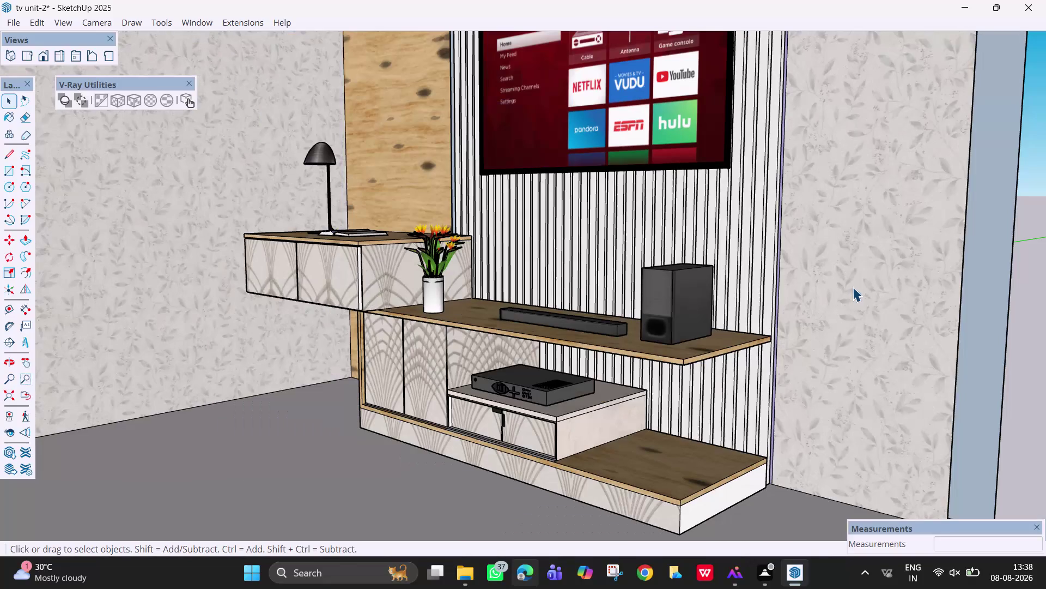
Zoom, orbit and pan the view to frame the room model.
scroll(down, 3)
scroll(down, 3)
scroll(down, 3)
scroll(down, 3)
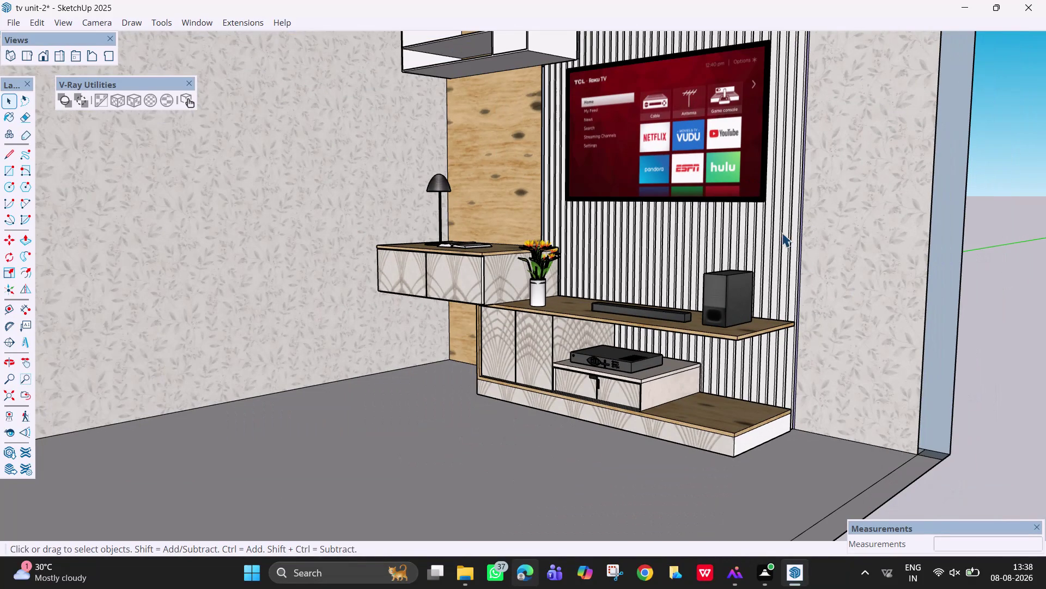
scroll(down, 3)
scroll(down, 3)
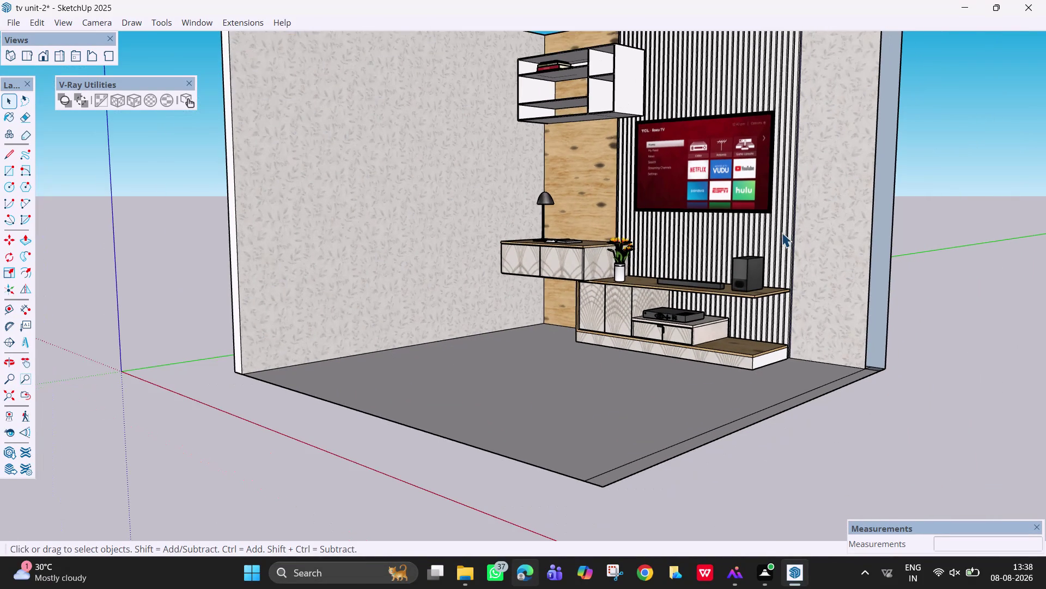
middle_drag(816, 257, 851, 286)
middle_drag(851, 285, 853, 289)
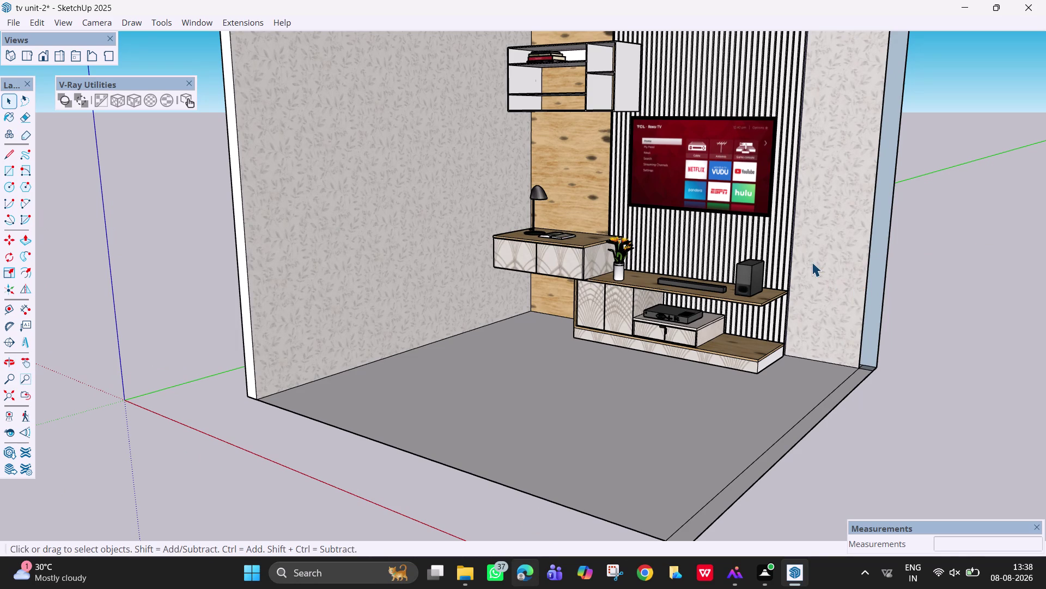
scroll(down, 3)
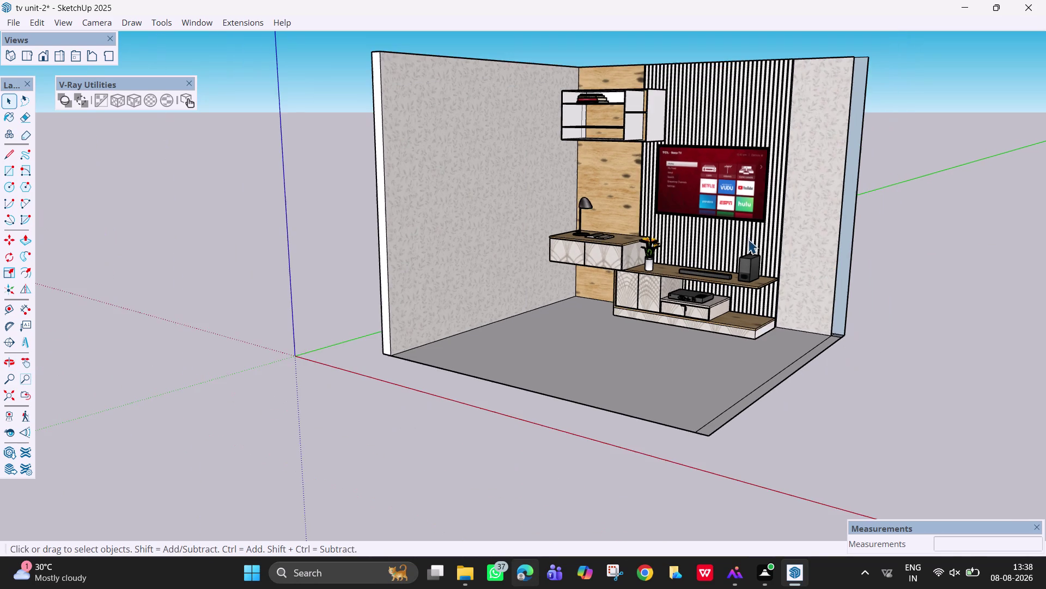
scroll(down, 3)
middle_drag(748, 238, 781, 242)
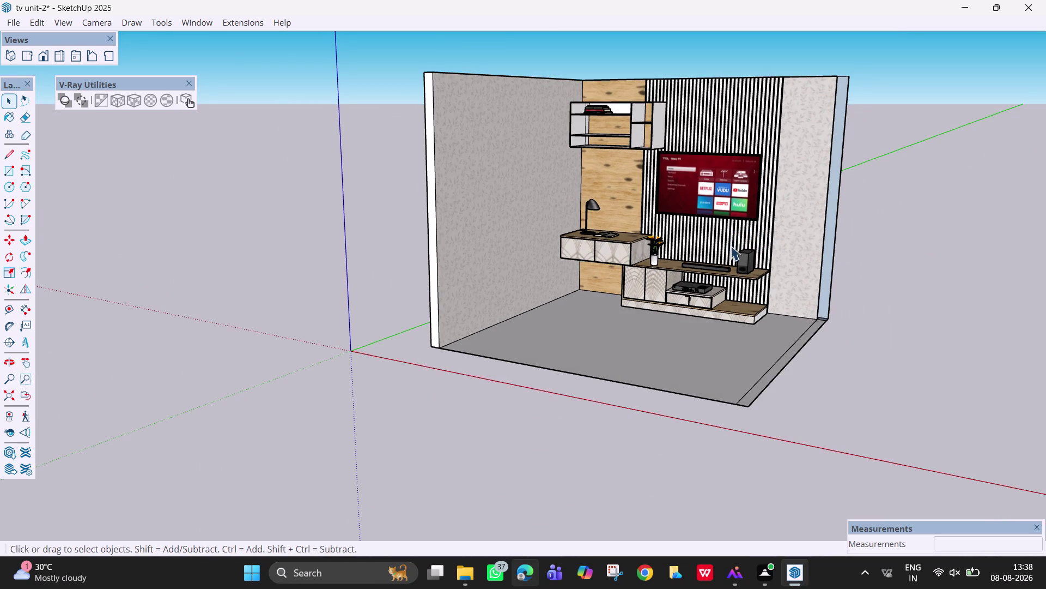
scroll(up, 3)
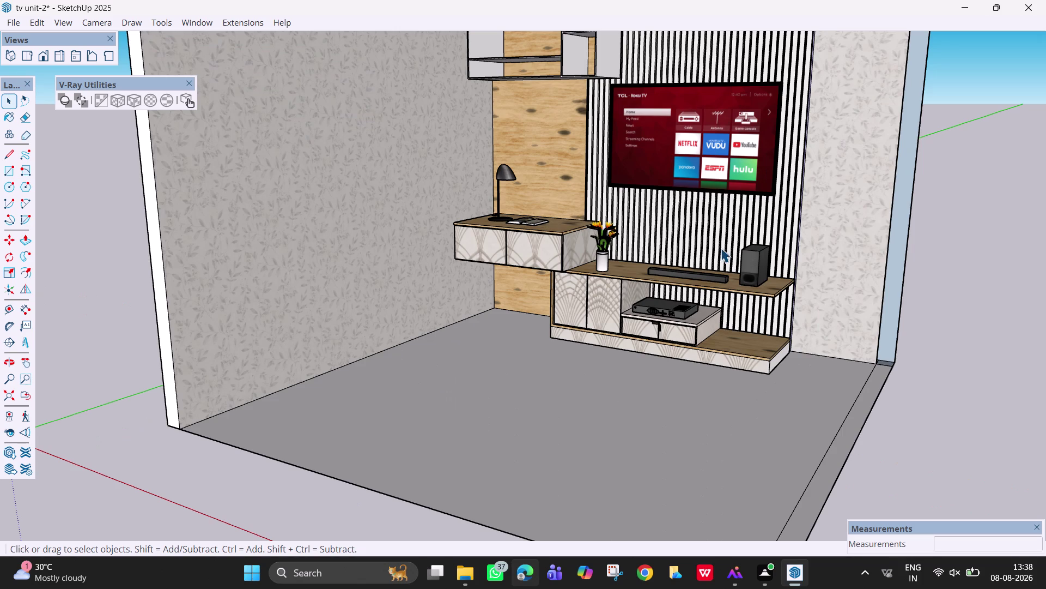
middle_drag(721, 247, 743, 252)
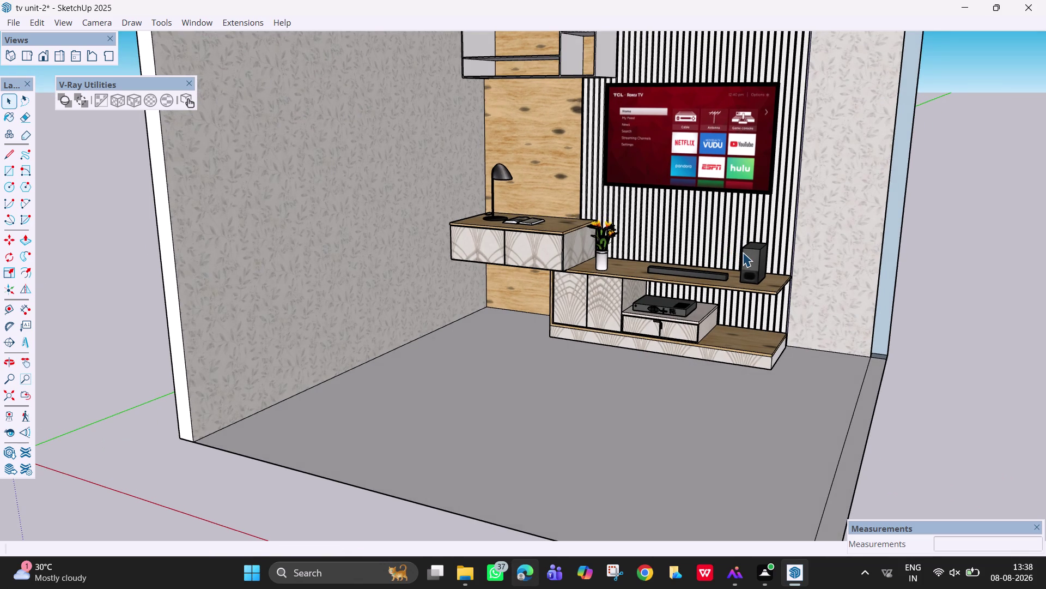
scroll(down, 3)
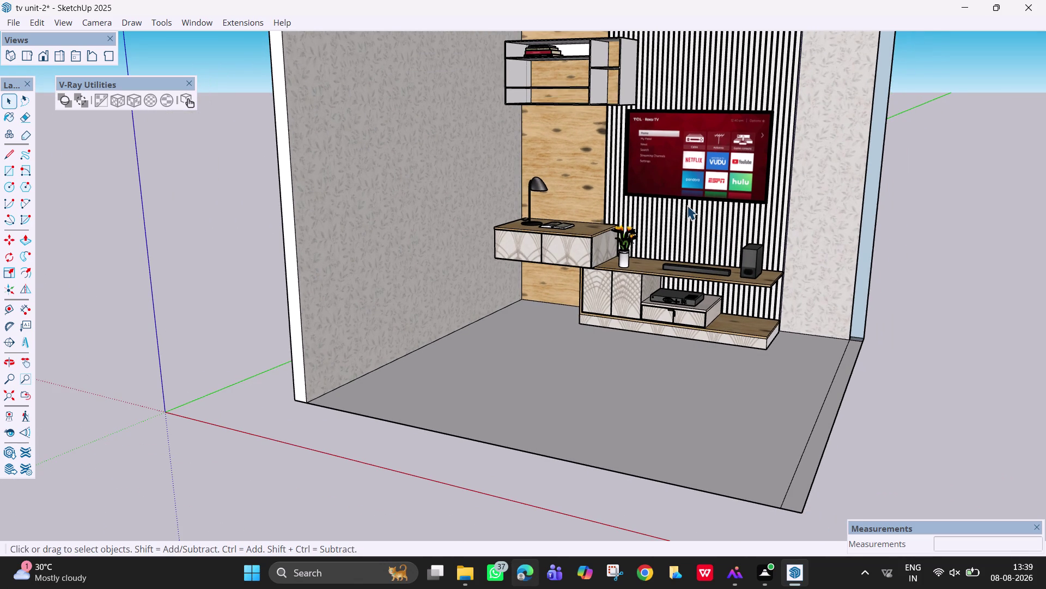
middle_drag(687, 205, 725, 223)
key(h)
drag(719, 222, 727, 273)
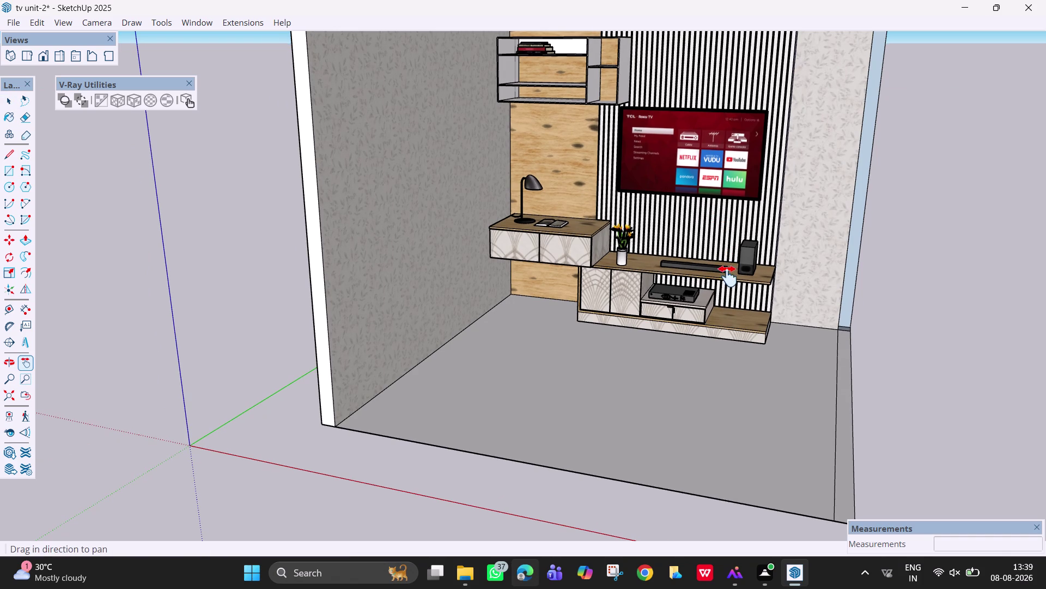
drag(727, 273, 730, 297)
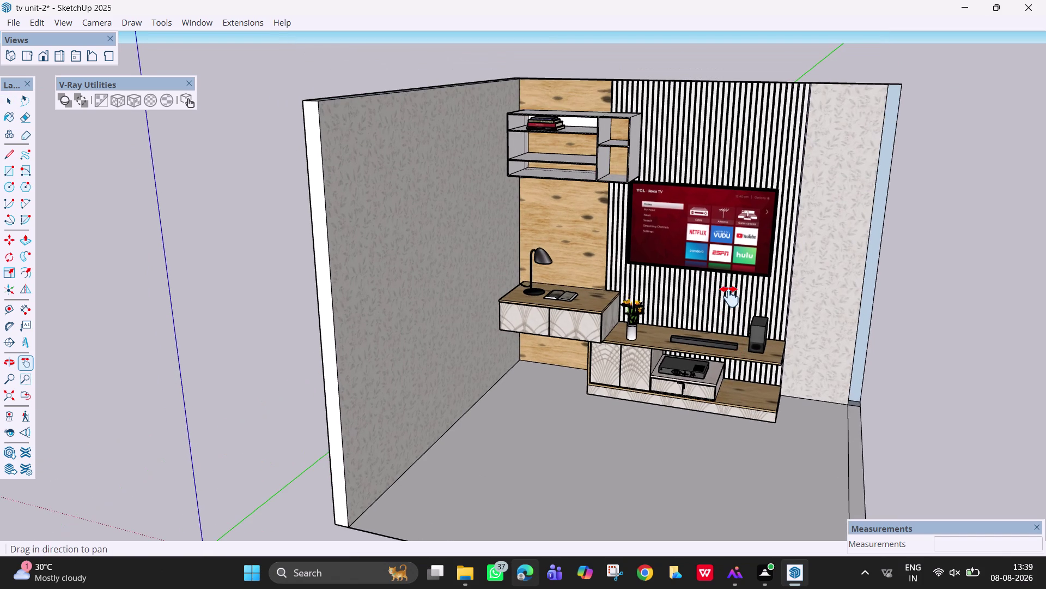
key(space)
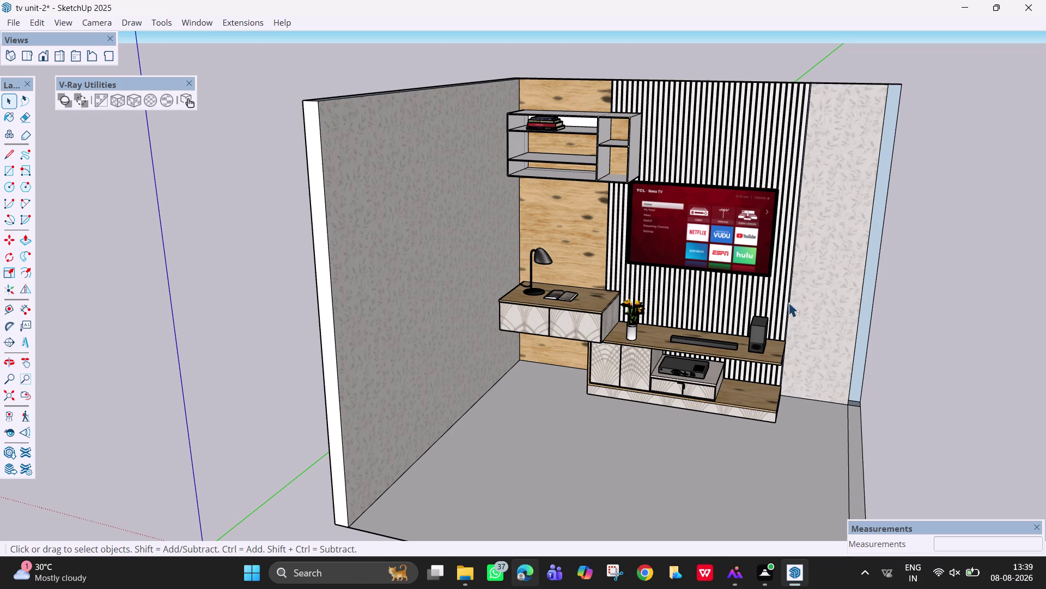
Save the TV unit room model with Ctrl+S.
key(ctrl+s)
click(461, 374)
scroll(down, 3)
scroll(down, 3)
scroll(down, 3)
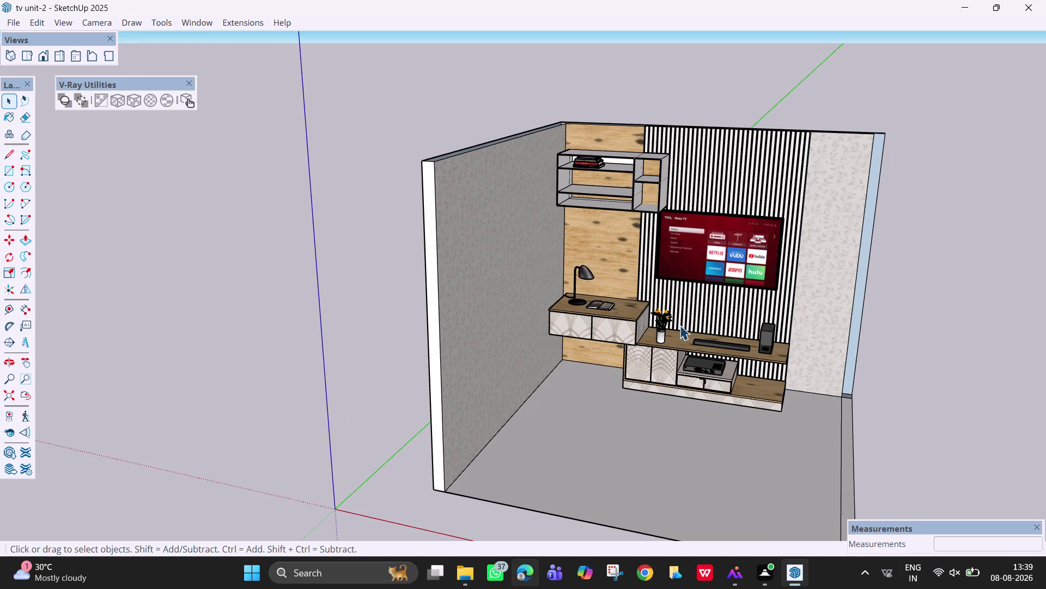
Orbit the room past the back wall to face the left wall.
middle_drag(774, 333, 787, 283)
middle_drag(766, 308, 795, 298)
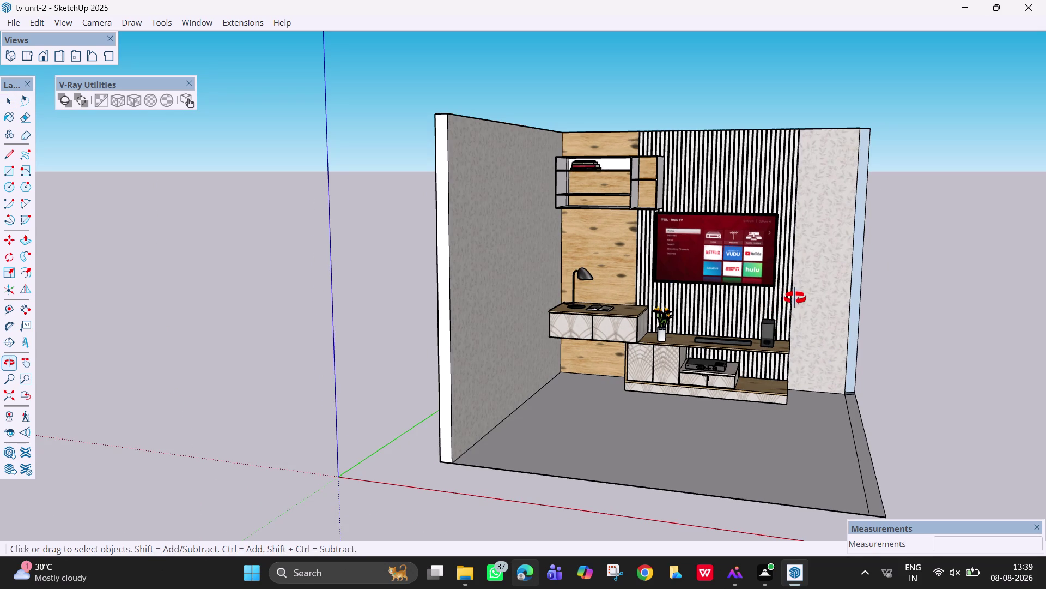
middle_drag(795, 298, 800, 298)
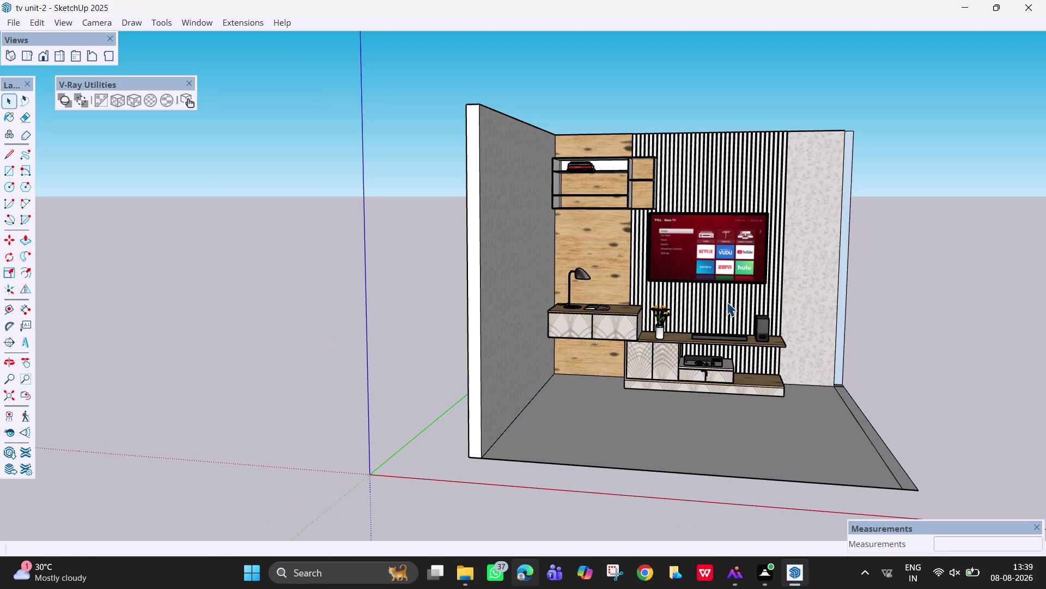
middle_drag(552, 294, 394, 297)
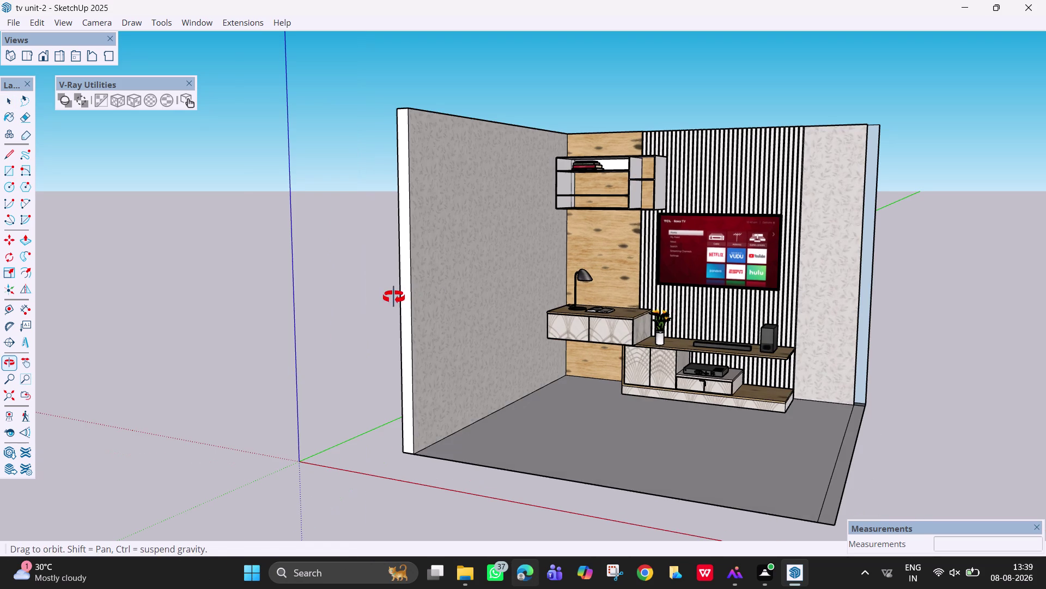
middle_drag(394, 297, 394, 297)
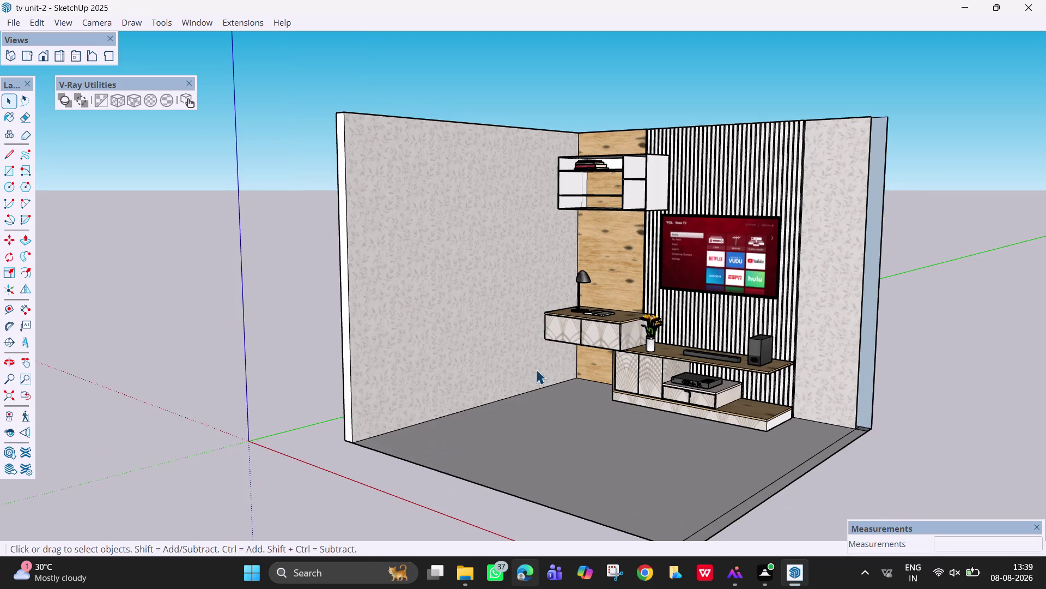
key(t)
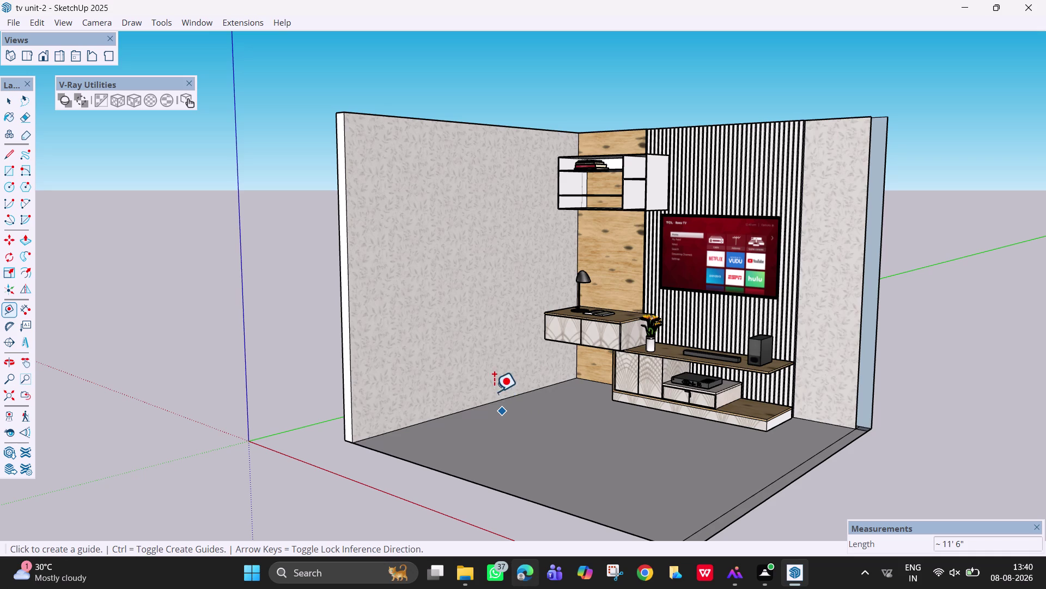
Place horizontal guides on the left wall at 3' above the floor and 5' higher.
click(504, 397)
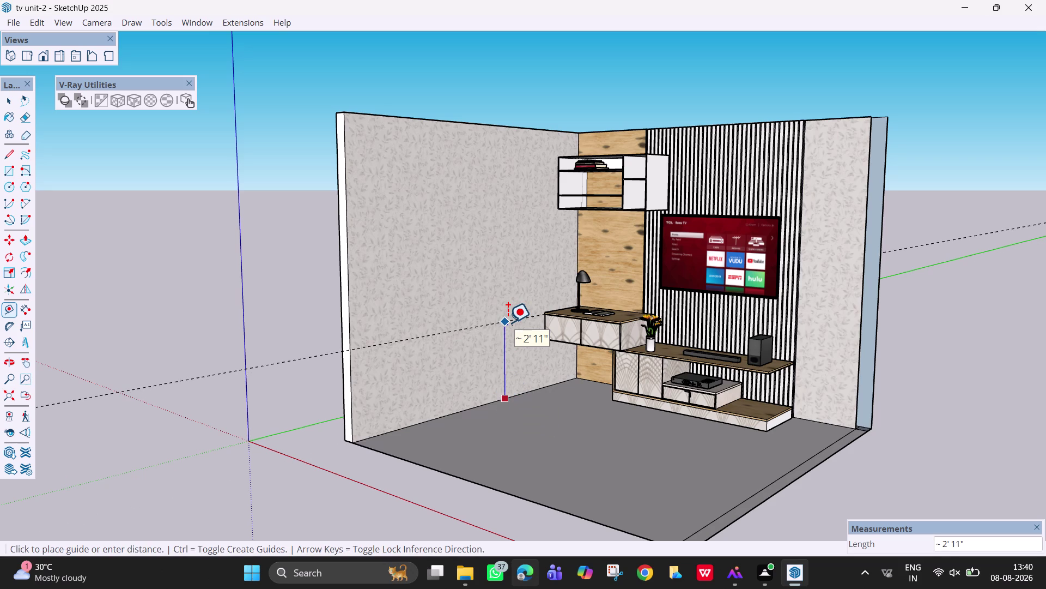
text(3')
key(Return)
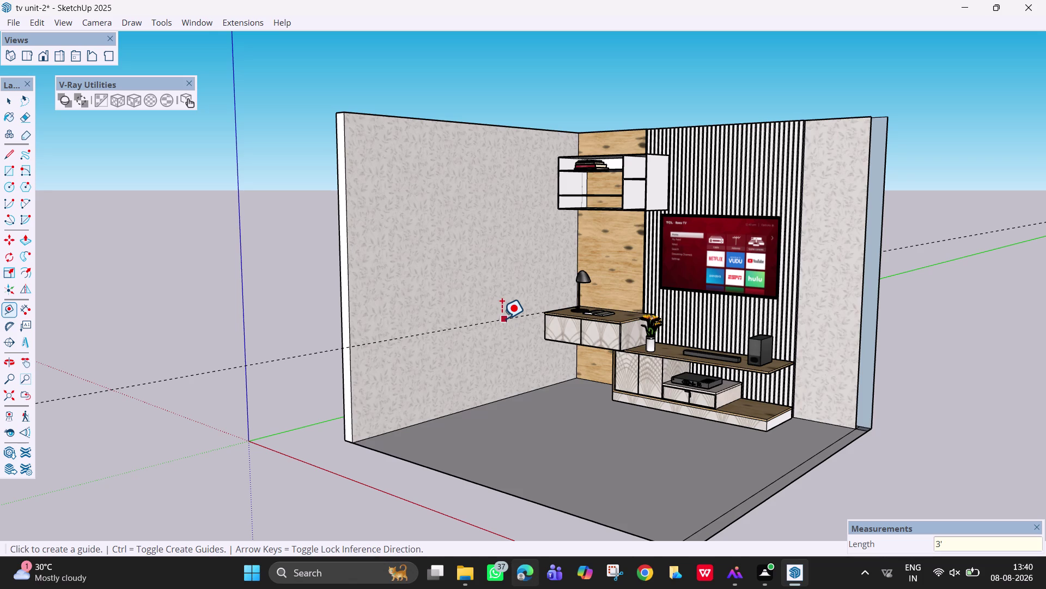
click(502, 319)
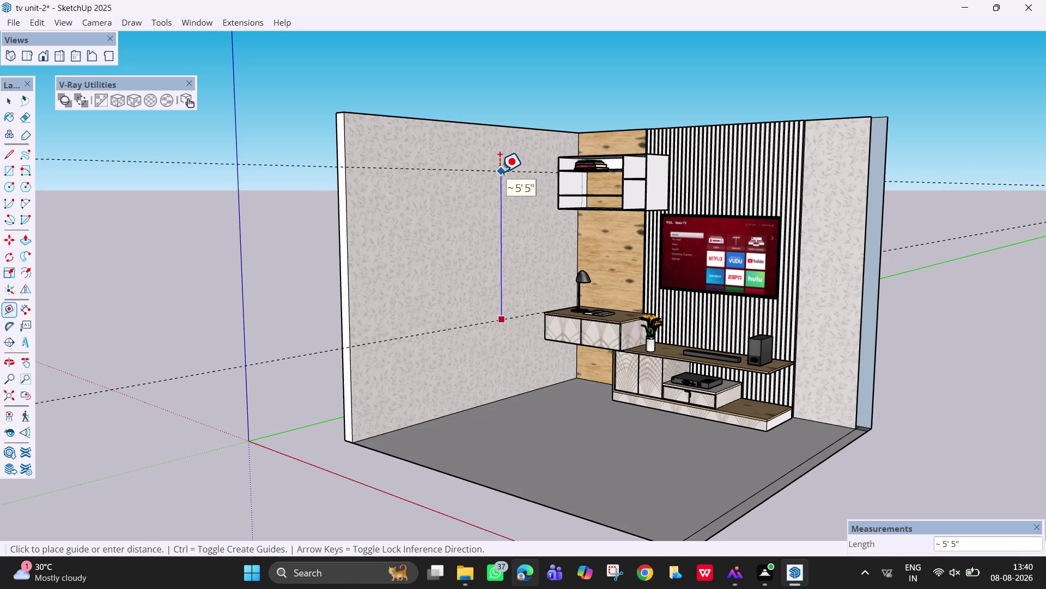
text(5')
key(Return)
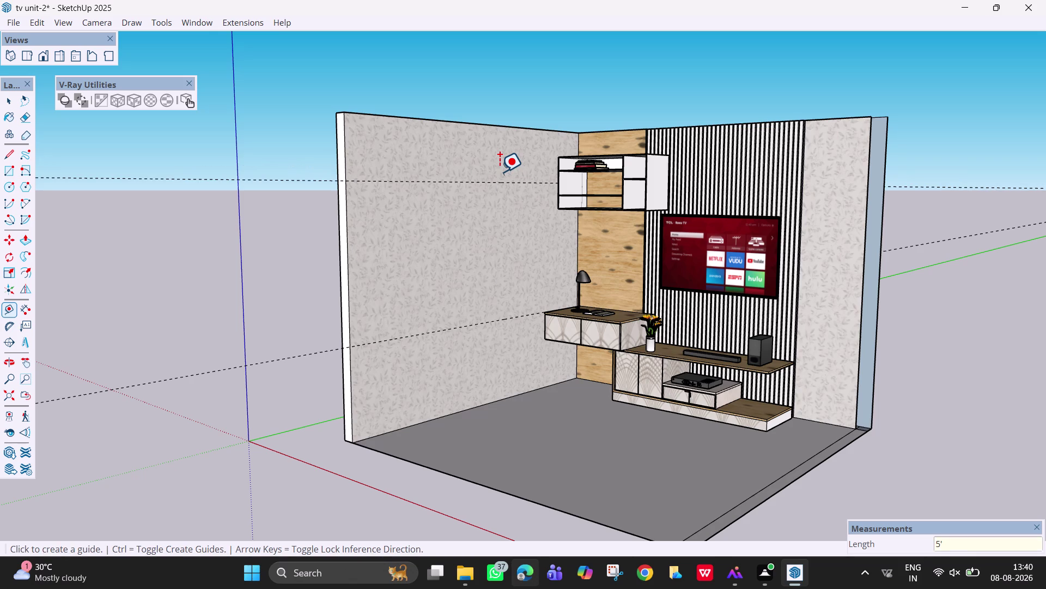
Place vertical guides 4' from the back wall and another 4' further.
click(576, 239)
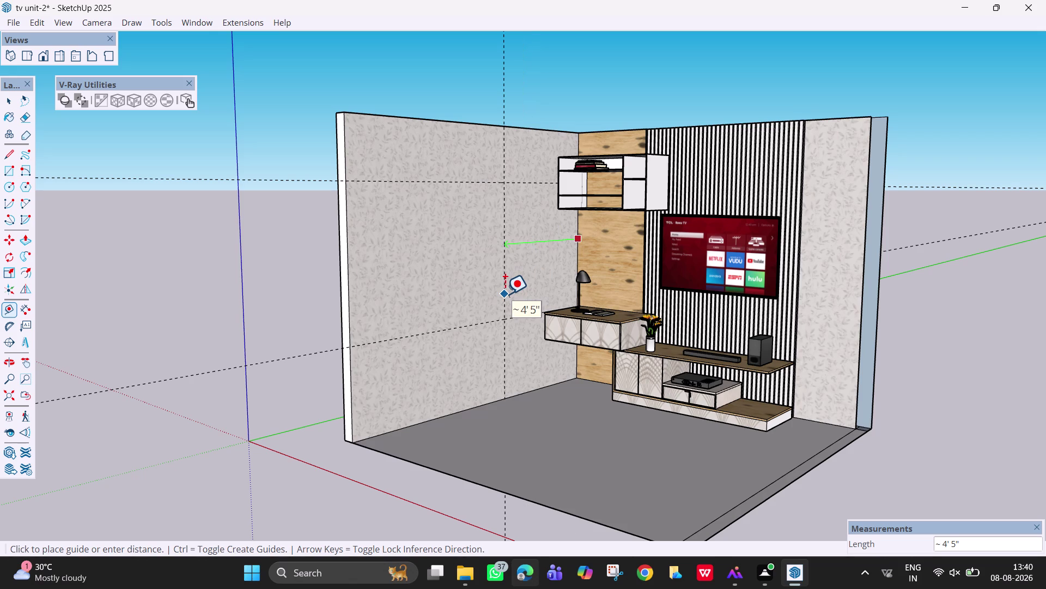
text(4')
key(Return)
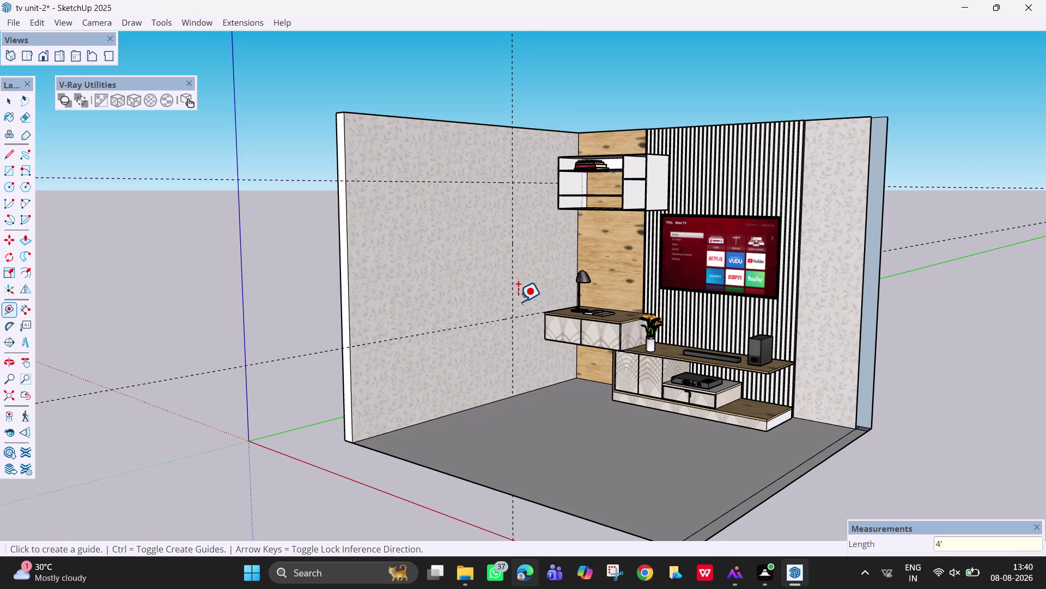
click(510, 296)
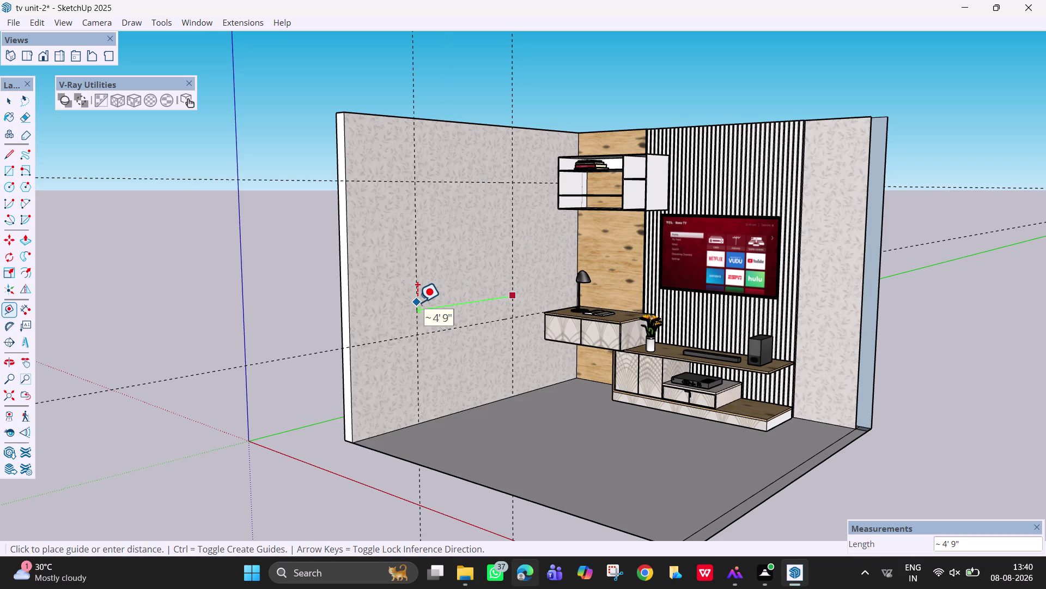
text(4')
key(Return)
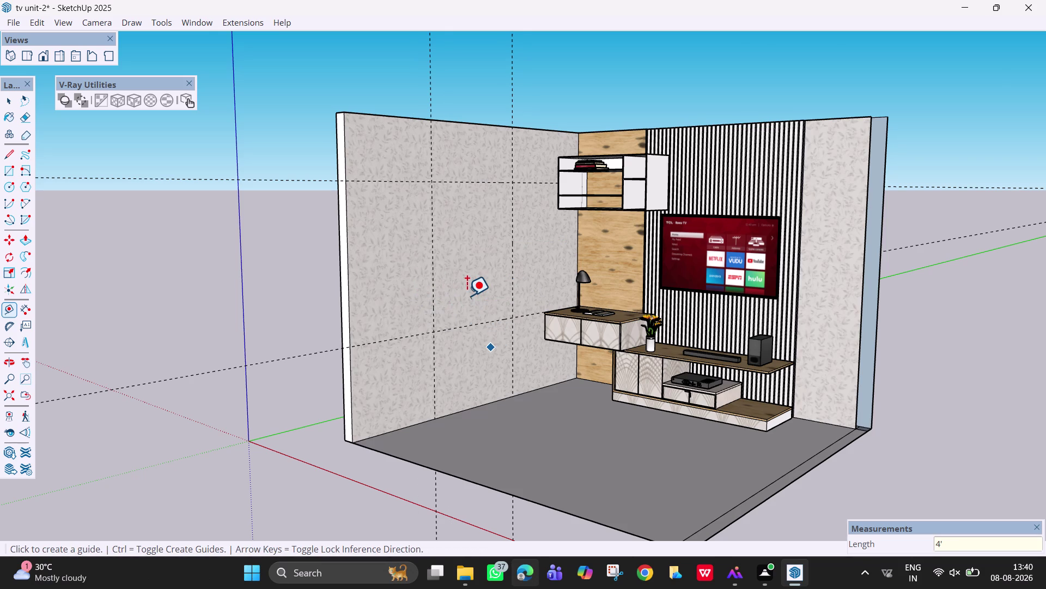
Orbit to face the left wall head-on and bring up the toolbars context menu.
scroll(up, 3)
middle_drag(467, 296, 520, 327)
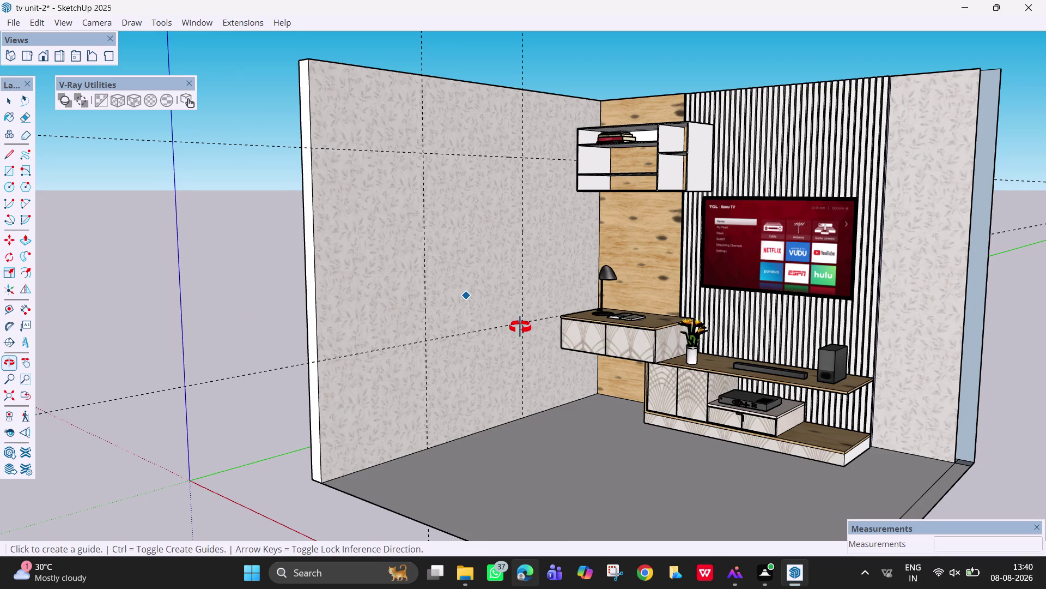
middle_drag(521, 327, 534, 335)
key(space)
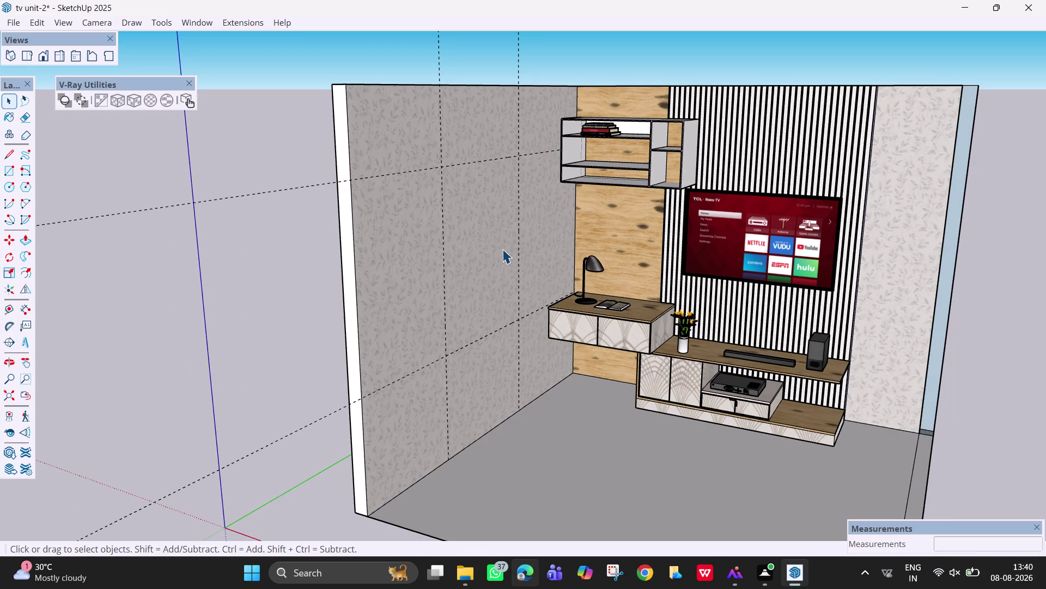
middle_drag(502, 248, 292, 225)
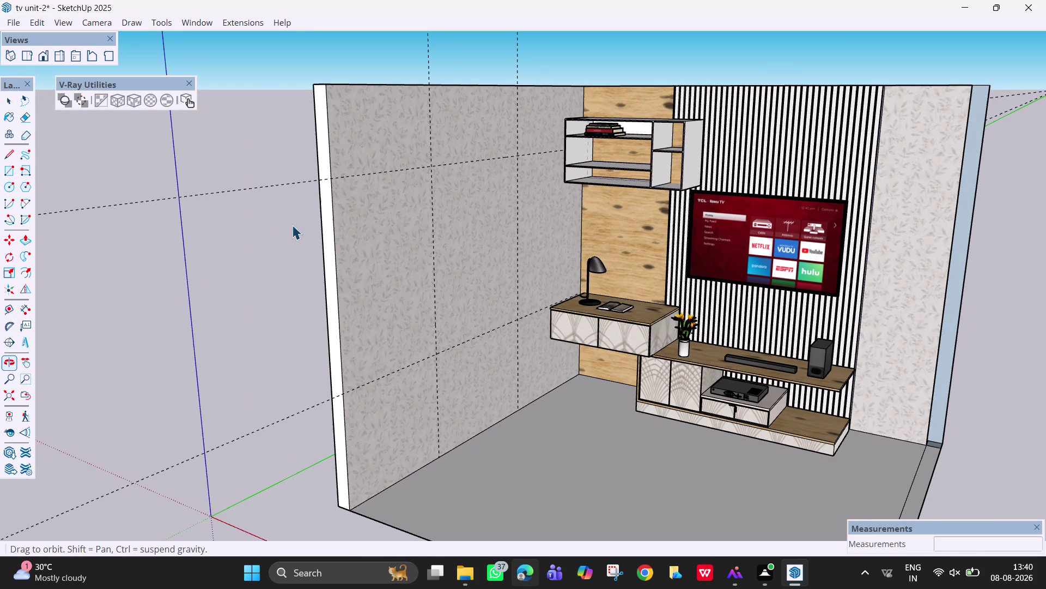
right_click(561, 21)
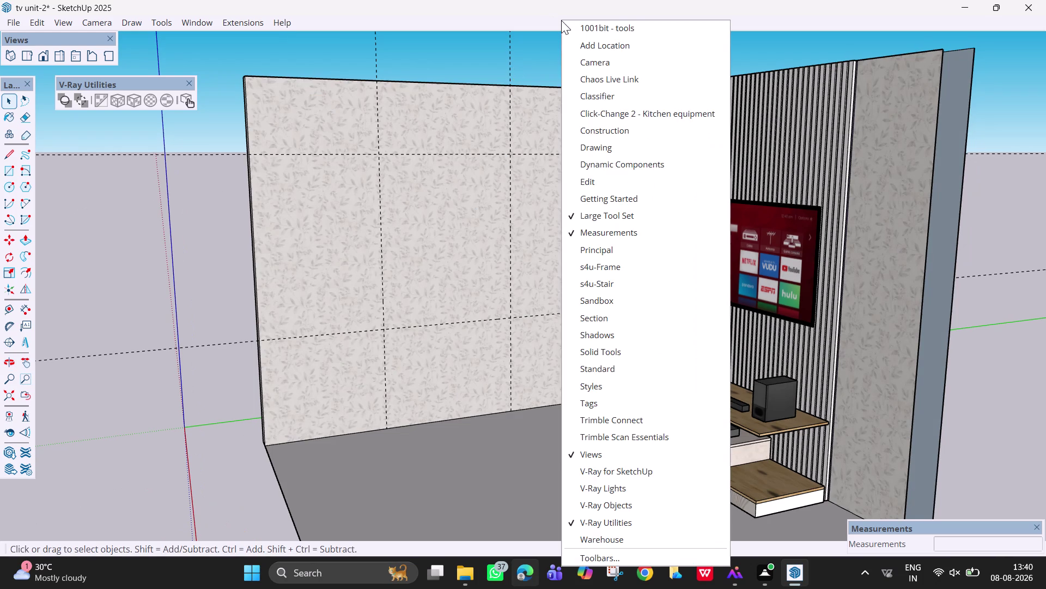
key(Escape)
key(r)
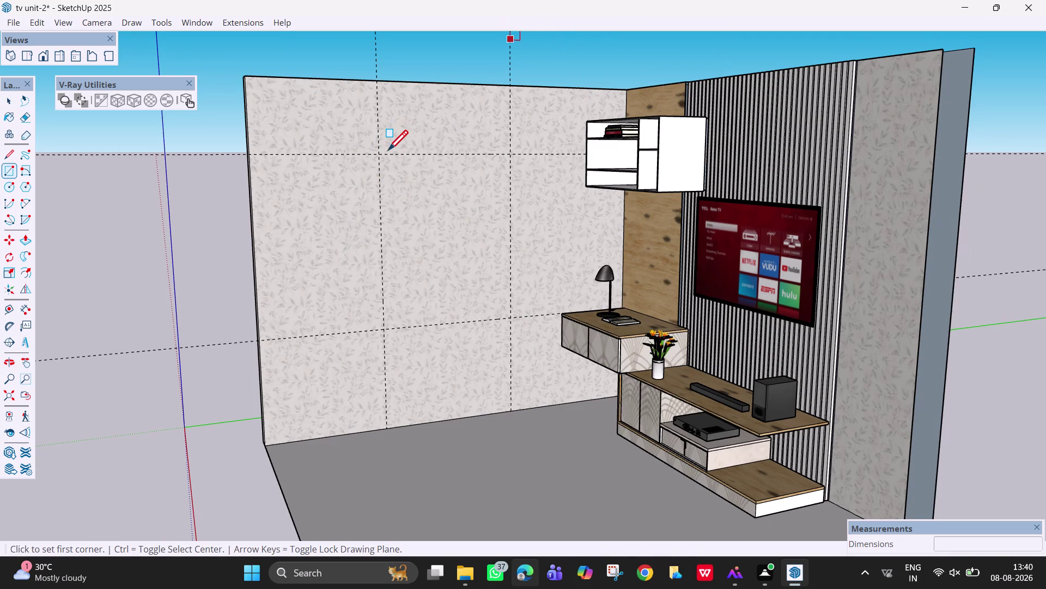
Draw the 4' by 5' opening rectangle between the guides and select the wall face.
scroll(up, 3)
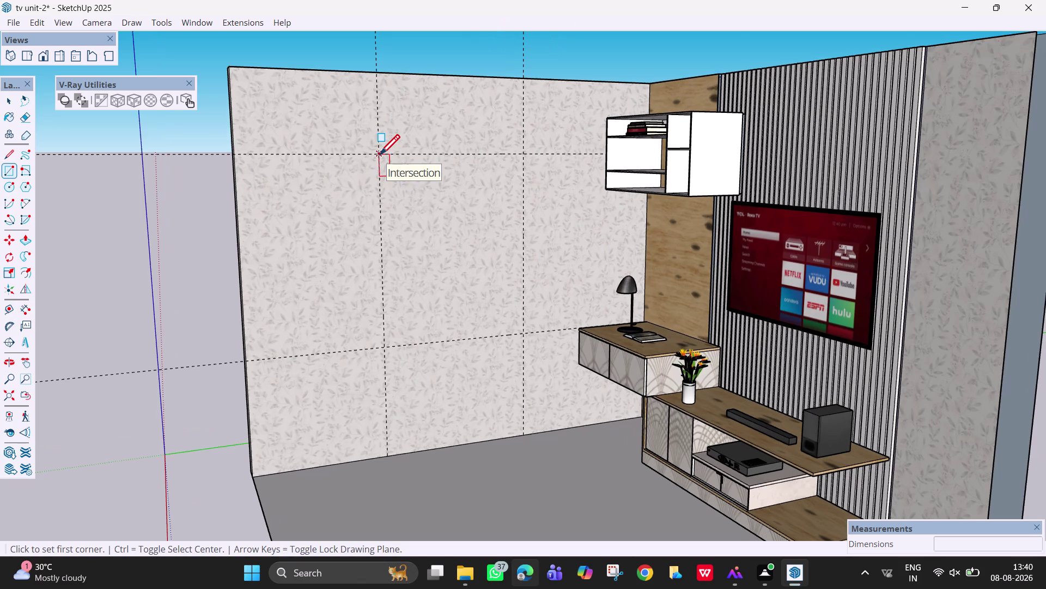
click(379, 157)
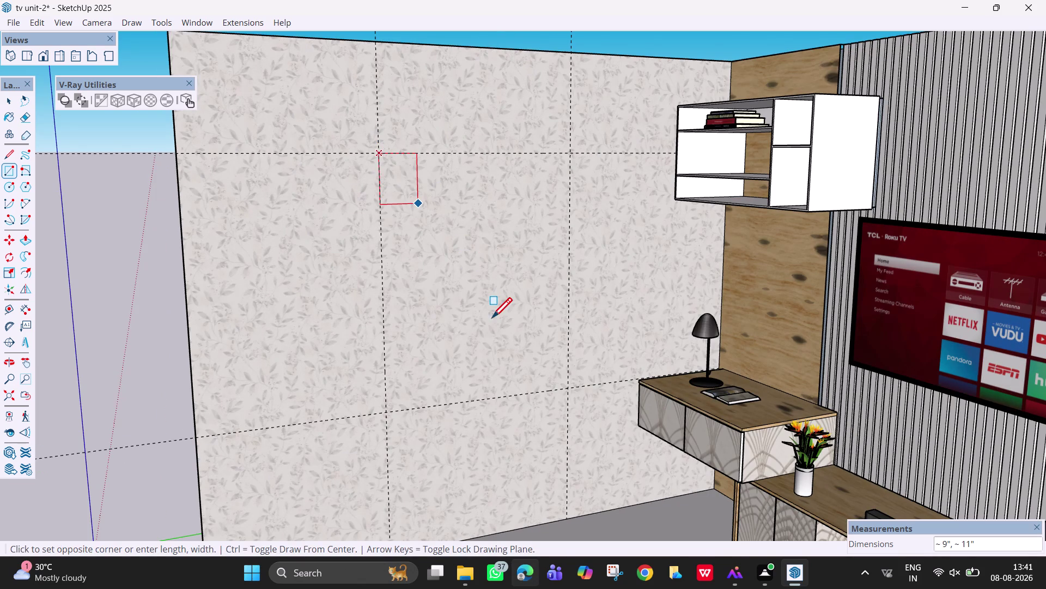
click(567, 391)
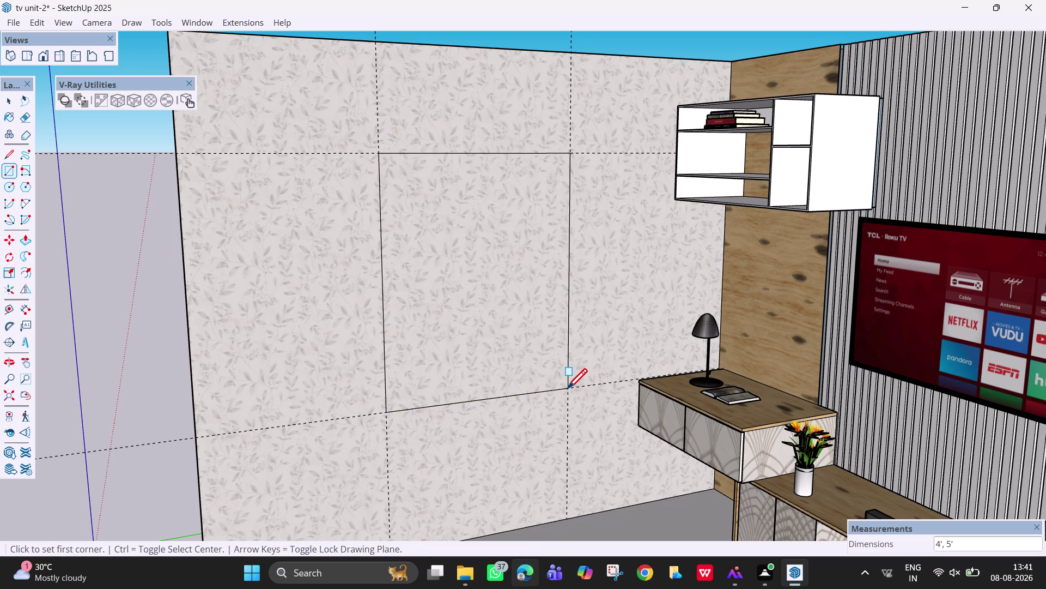
key(space)
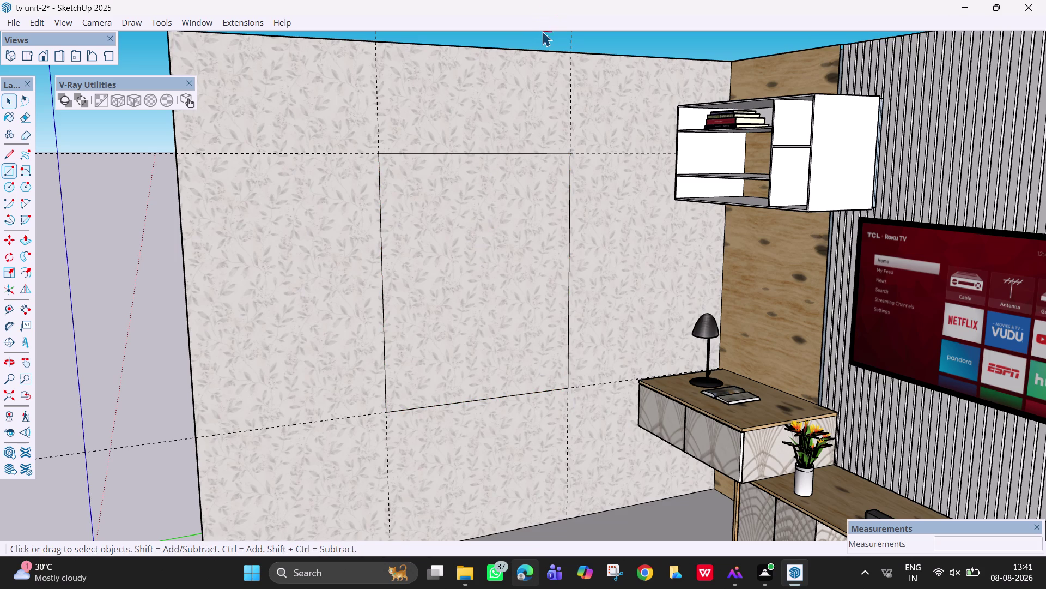
click(525, 115)
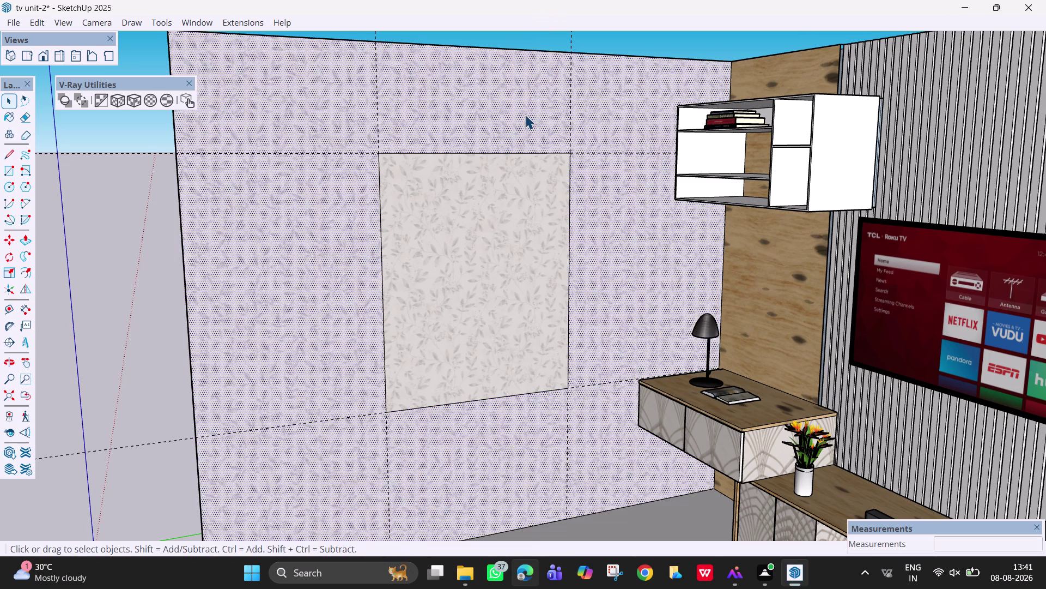
click(500, 213)
click(132, 97)
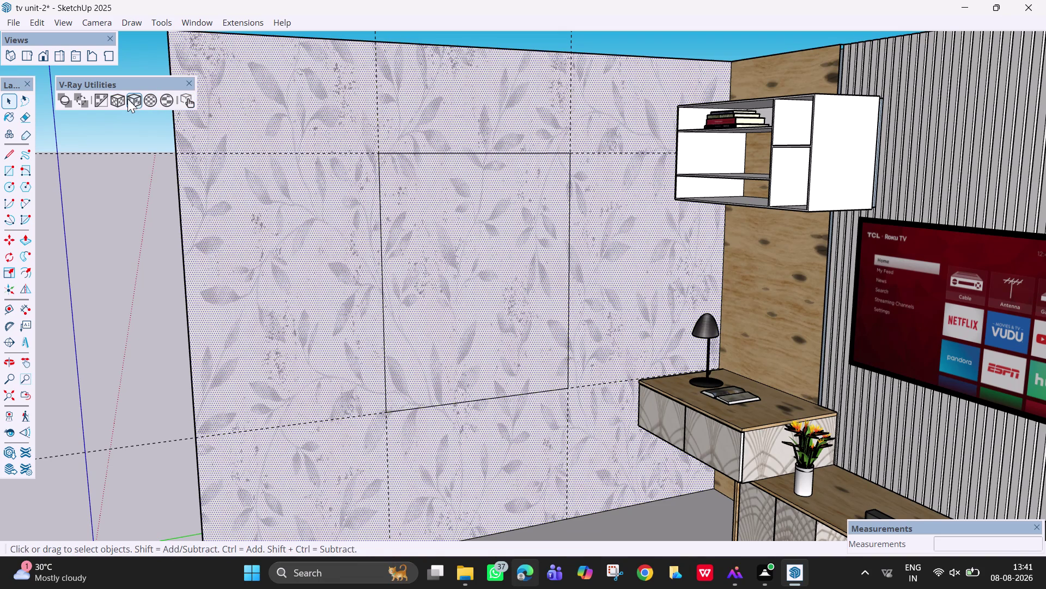
click(120, 100)
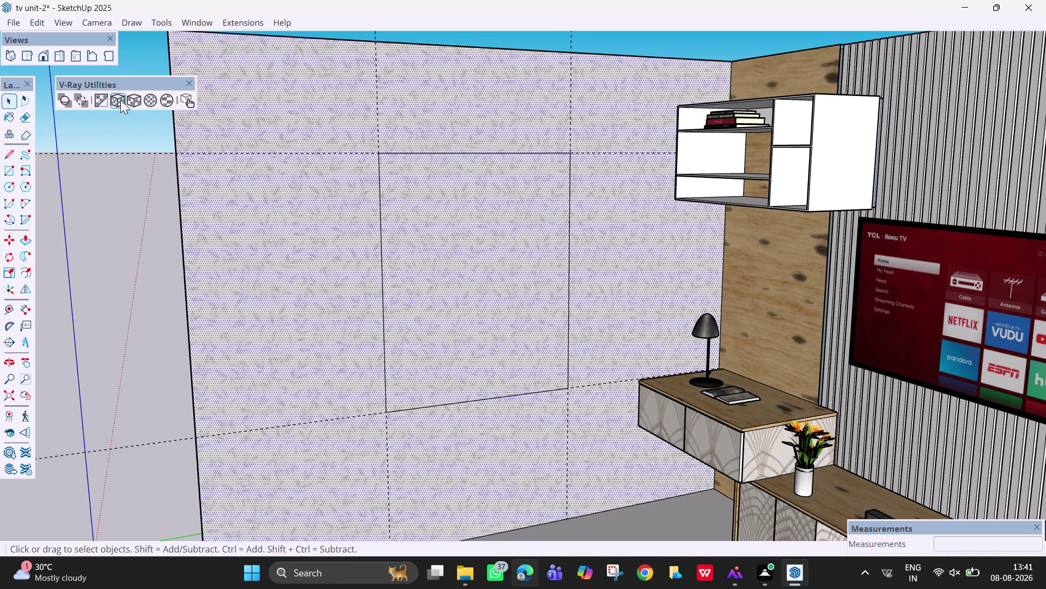
click(135, 107)
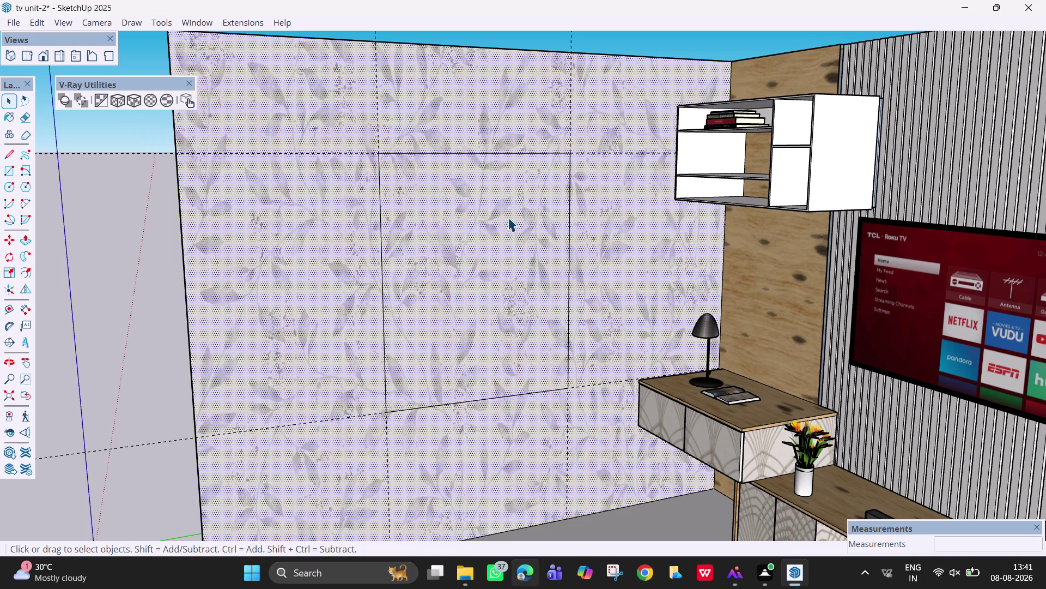
click(121, 95)
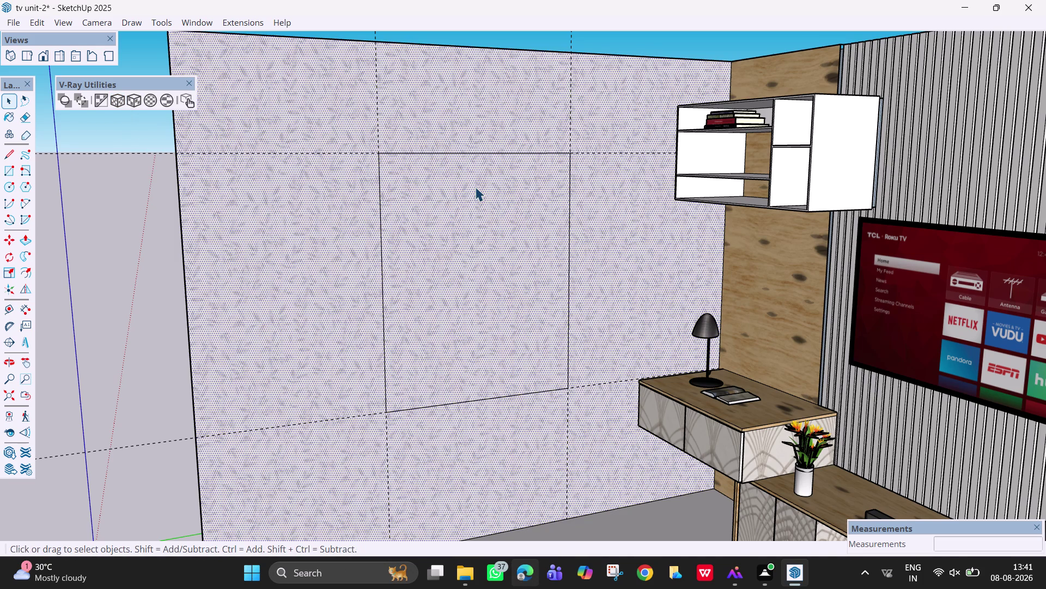
click(85, 309)
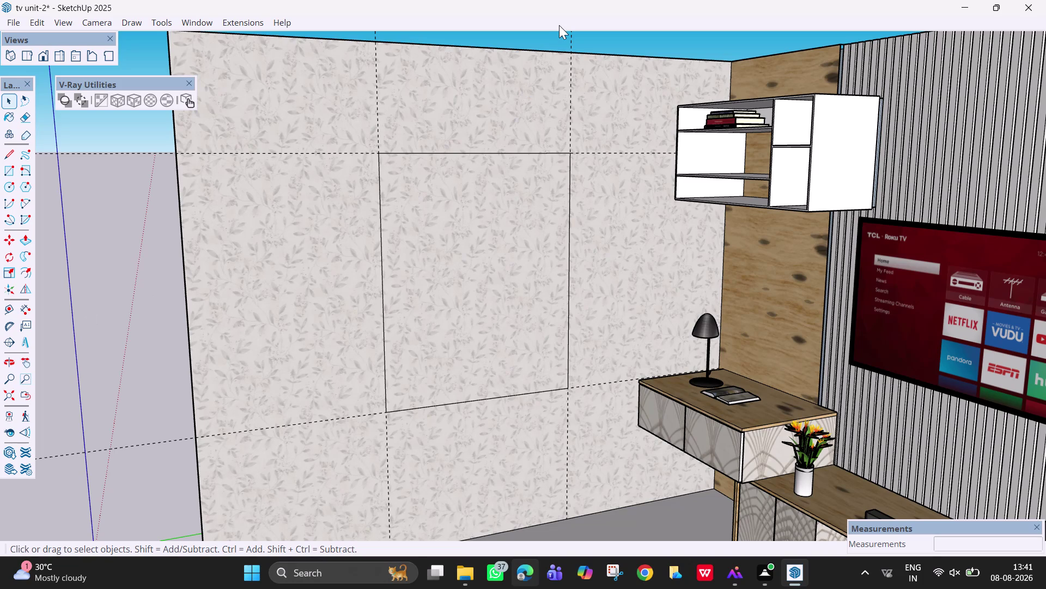
right_click(560, 22)
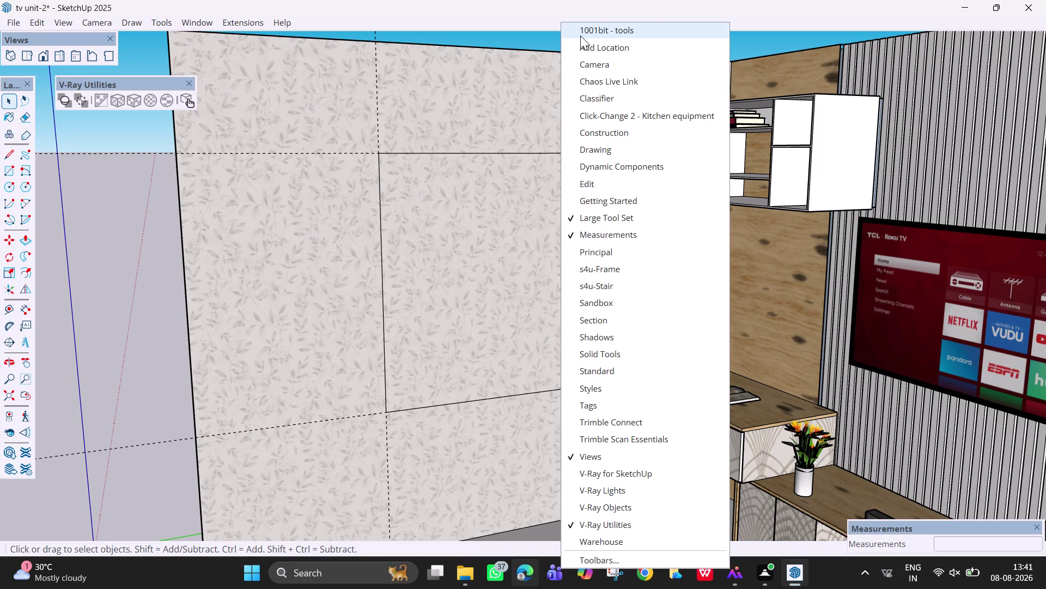
Turn on the 1001bit tools toolbar and launch its Create Opening tool.
click(581, 36)
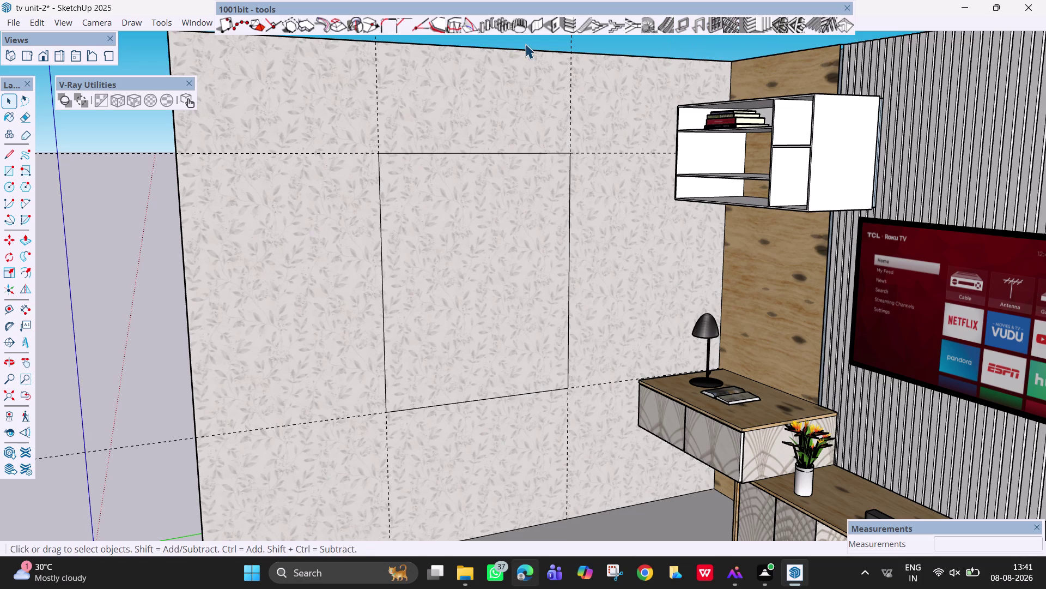
click(559, 23)
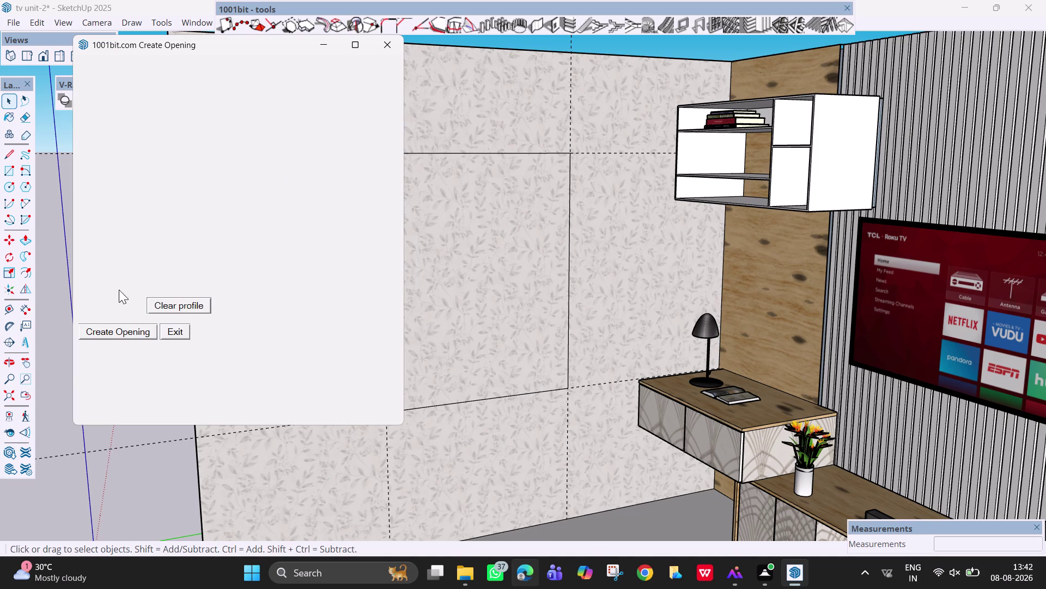
Reopen the Create Opening settings and set the opening width to 4'.
click(384, 48)
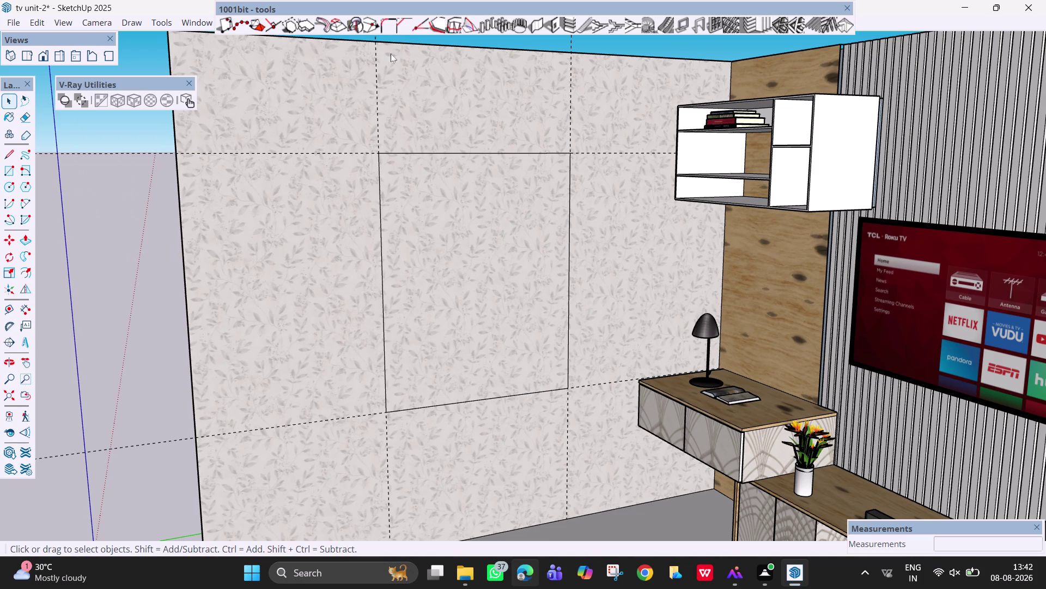
click(556, 23)
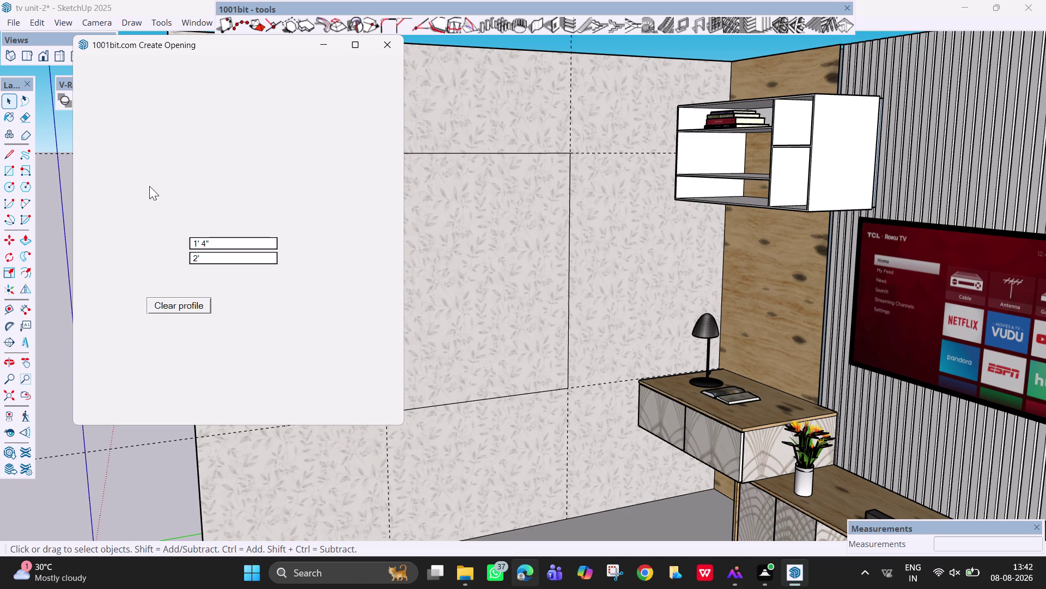
click(219, 243)
key(BackSpace)
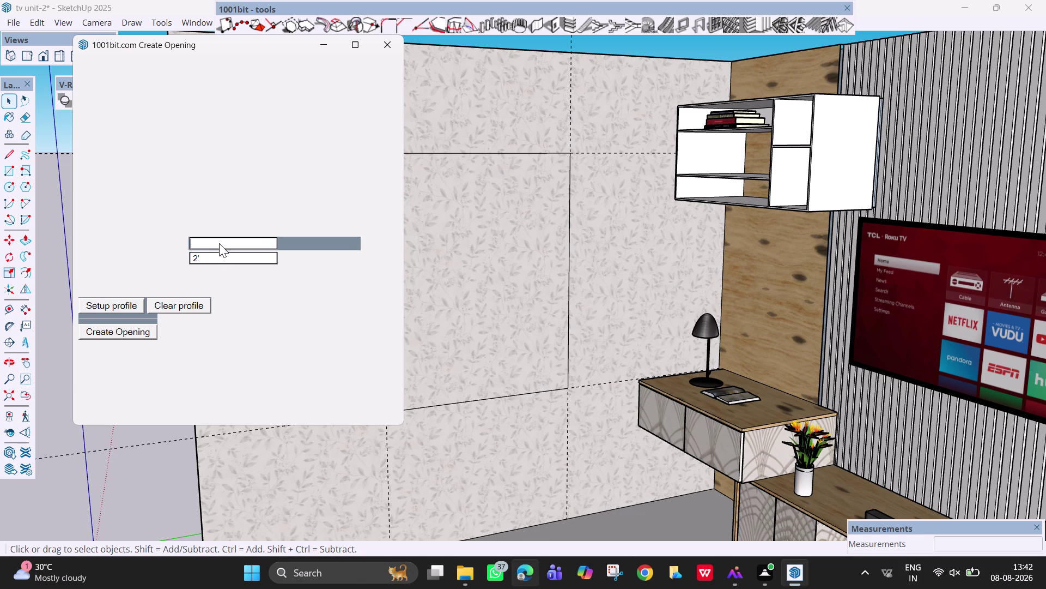
text(4)
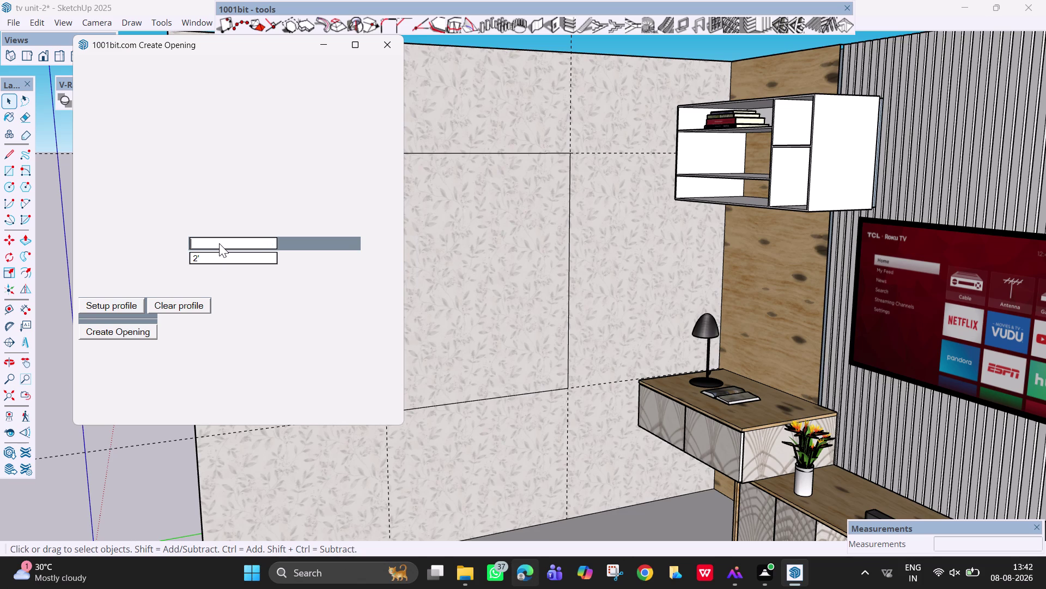
text(')
click(221, 251)
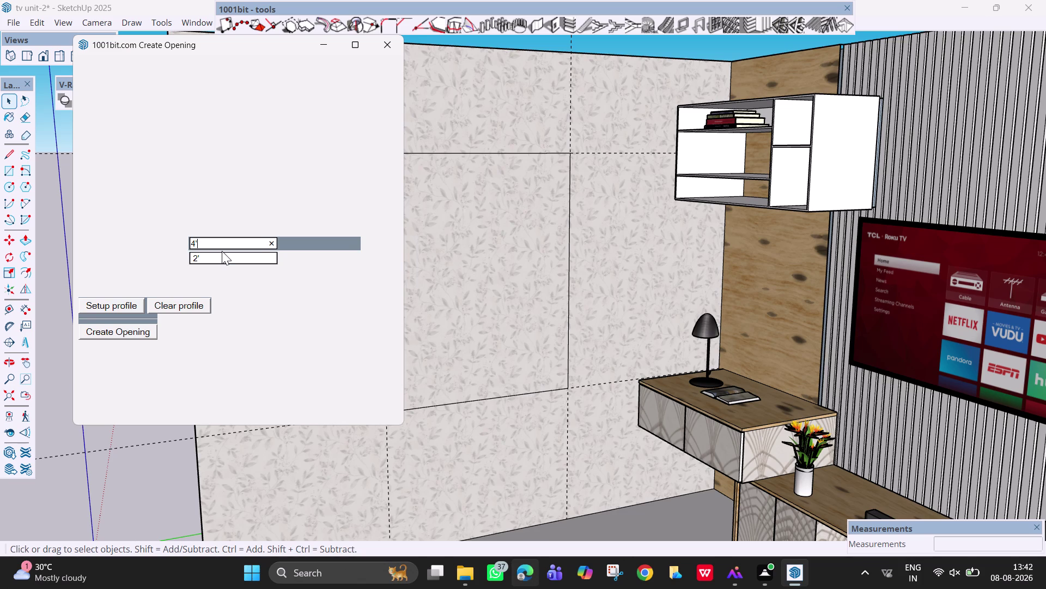
Set the opening height to 4', start placing the opening, then cancel.
click(225, 257)
key(BackSpace)
key(BackSpace)
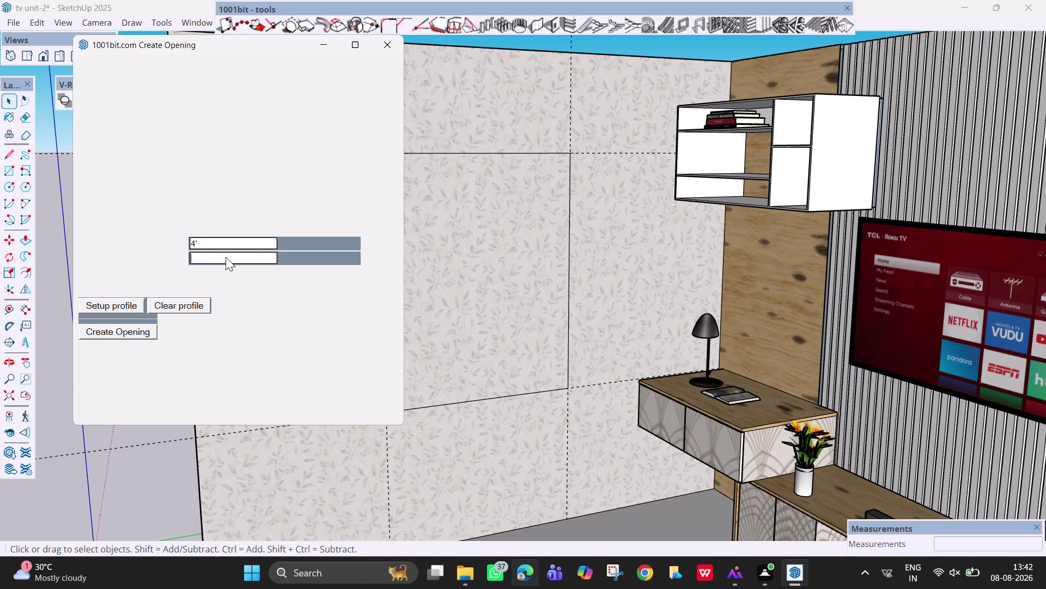
text(4')
click(139, 331)
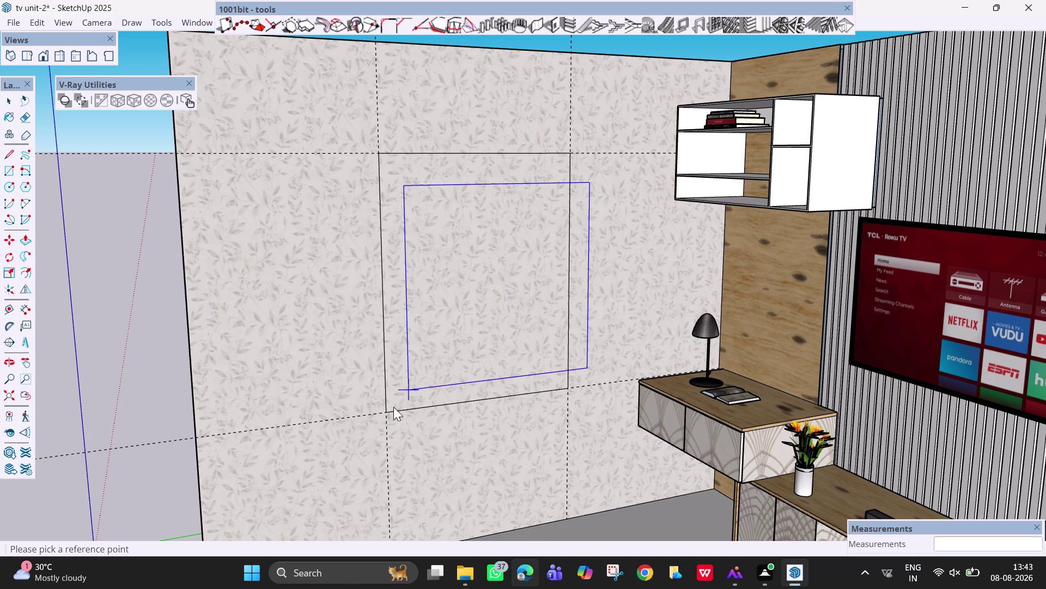
key(Escape)
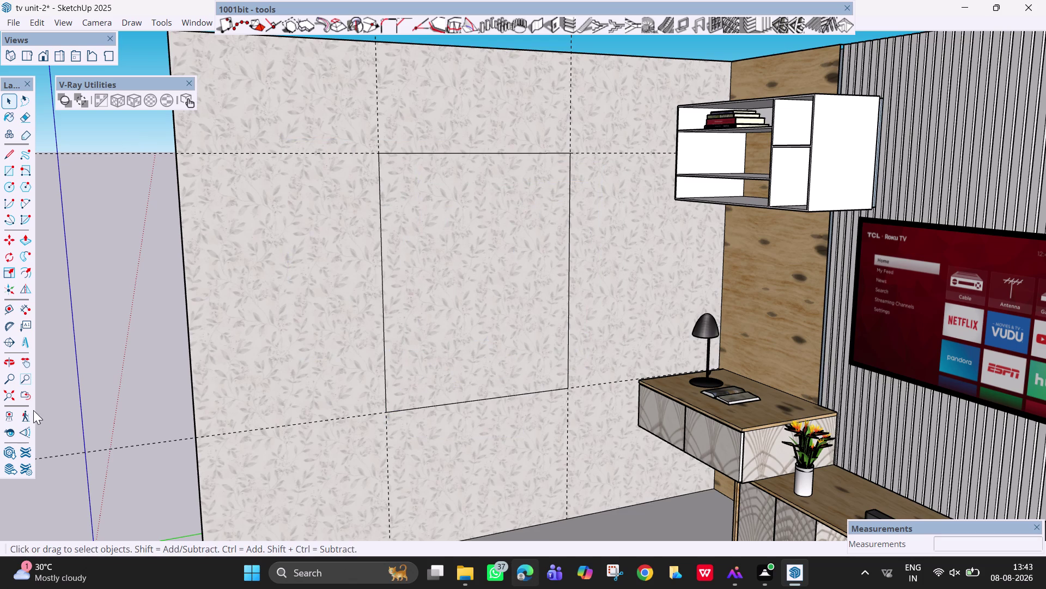
click(28, 302)
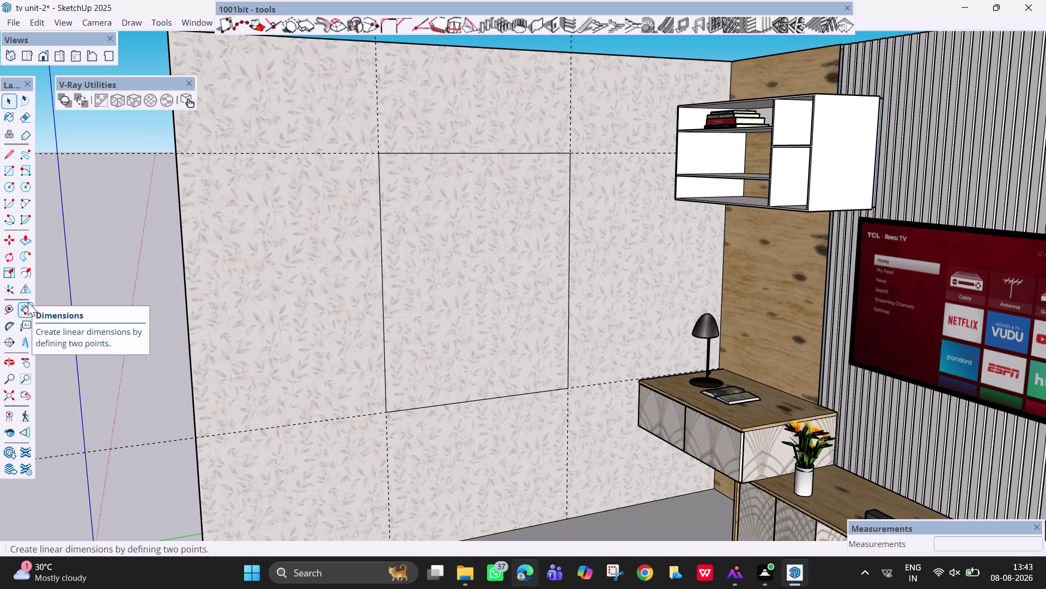
Measure the rectangle's left side with Dimensions, then reopen the Create Opening settings.
click(386, 415)
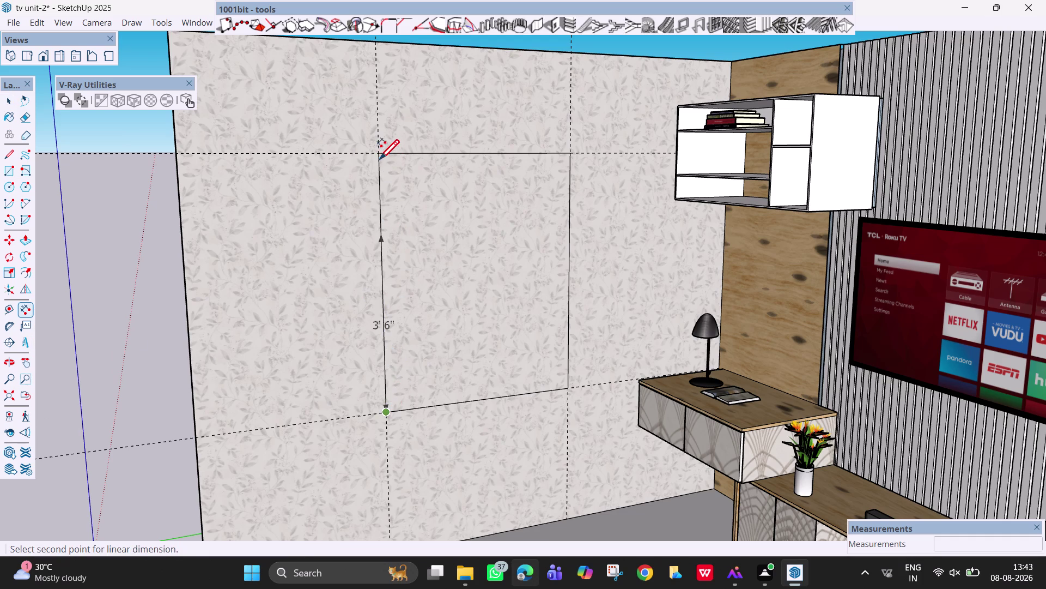
key(Escape)
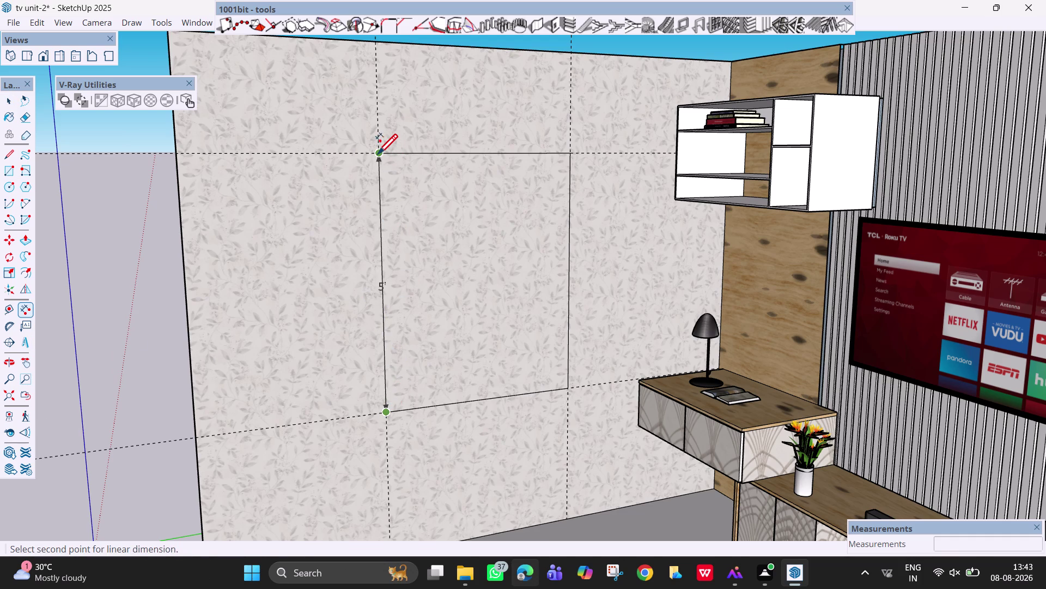
click(388, 416)
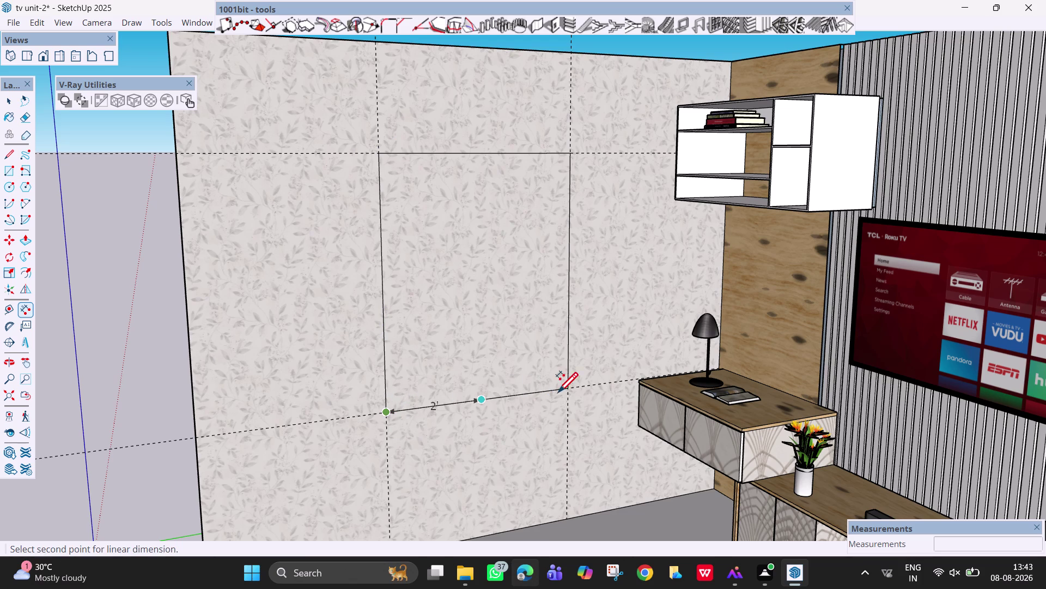
key(Escape)
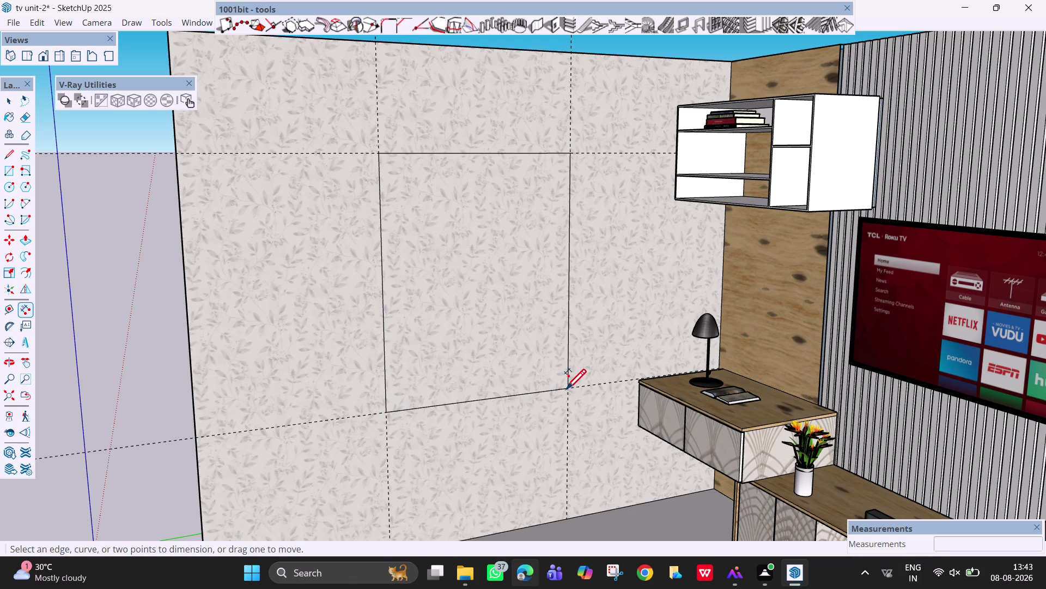
click(553, 24)
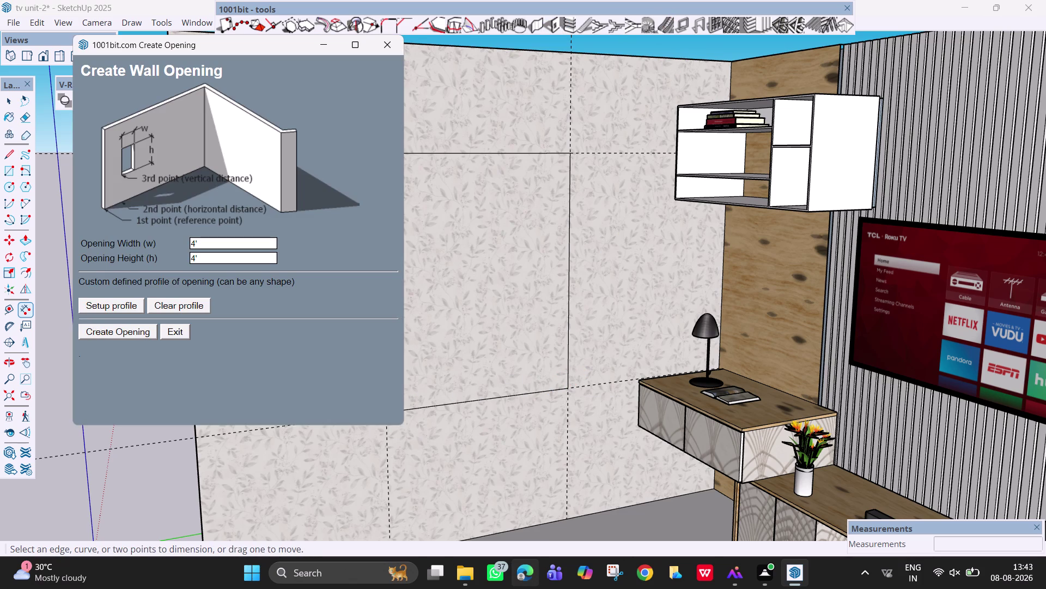
Retype a size value as 5', click Create Opening, and pick the rectangle's corner.
click(220, 257)
key(BackSpace)
key(5)
key(apostrophe)
click(142, 325)
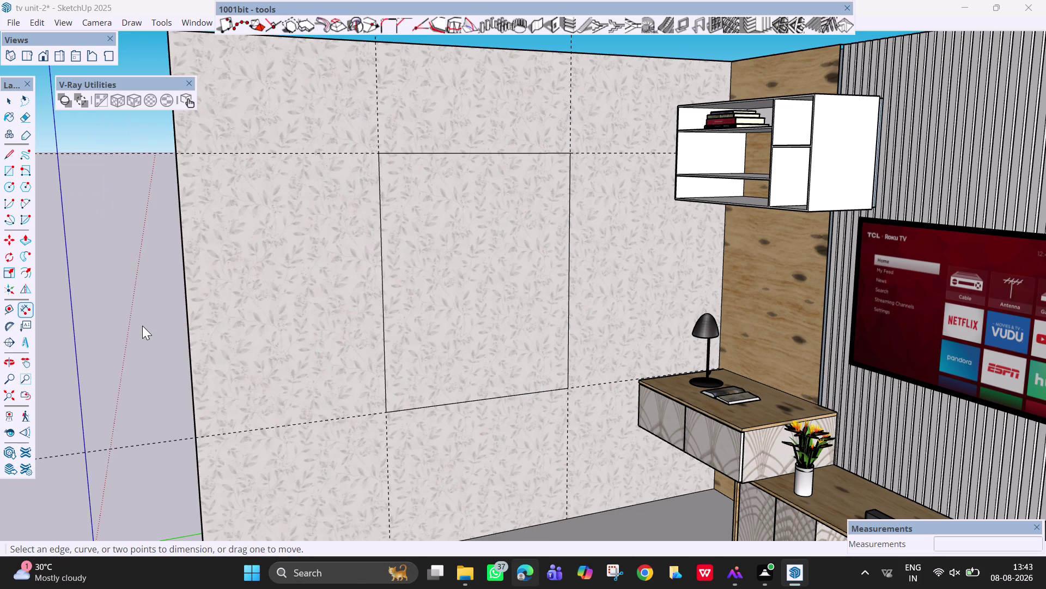
triple_click(387, 412)
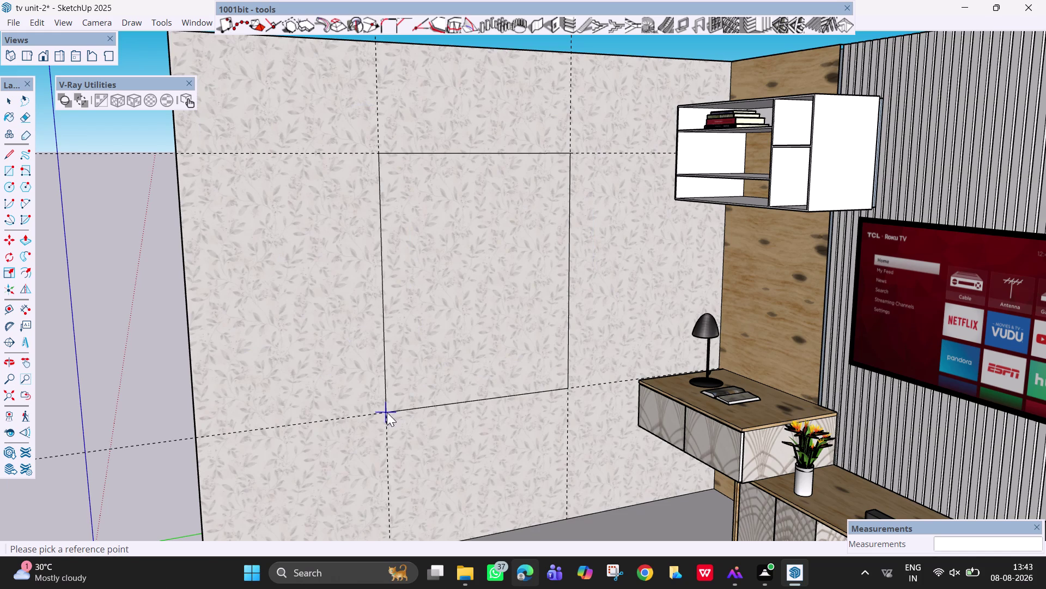